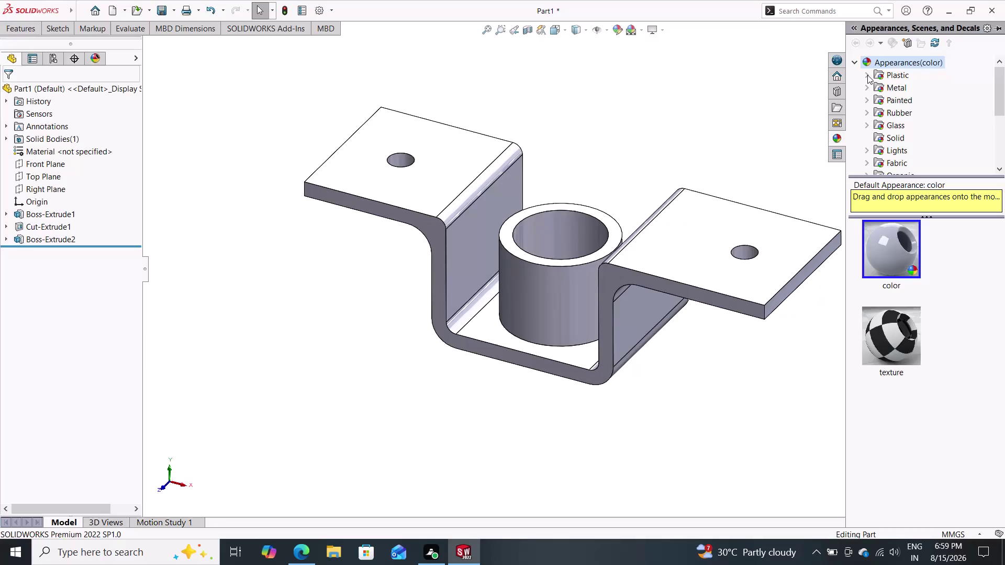
Apply the Painted > Car metallic gold appearance to the whole Part1 bracket.
click(903, 96)
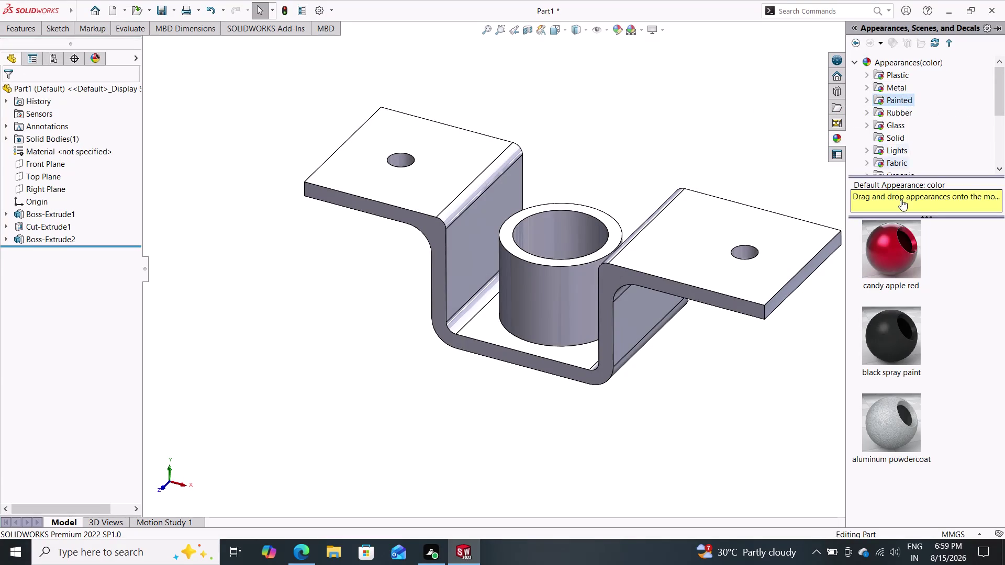
scroll(up, 3)
scroll(down, 3)
scroll(down, 3)
click(868, 99)
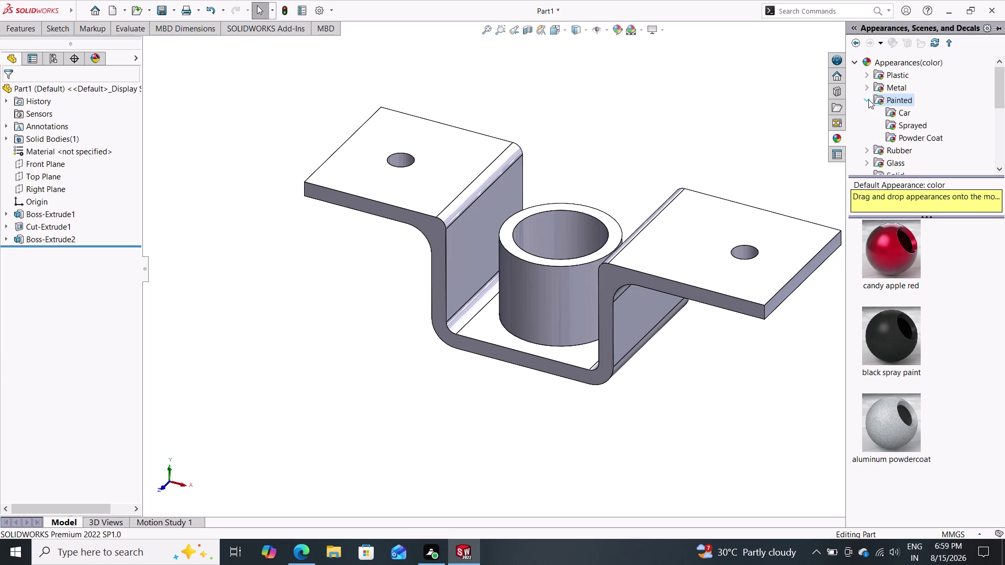
click(909, 115)
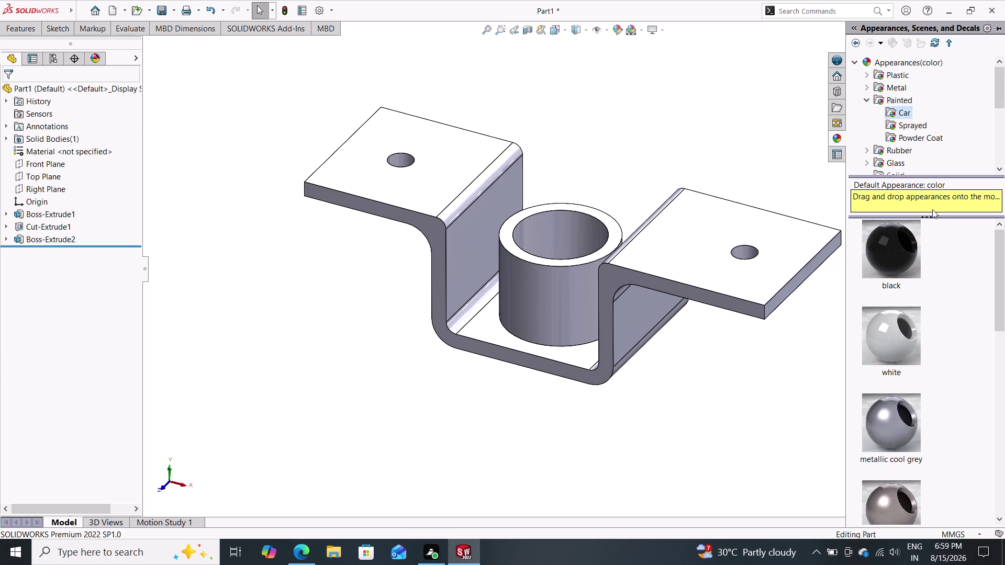
scroll(down, 3)
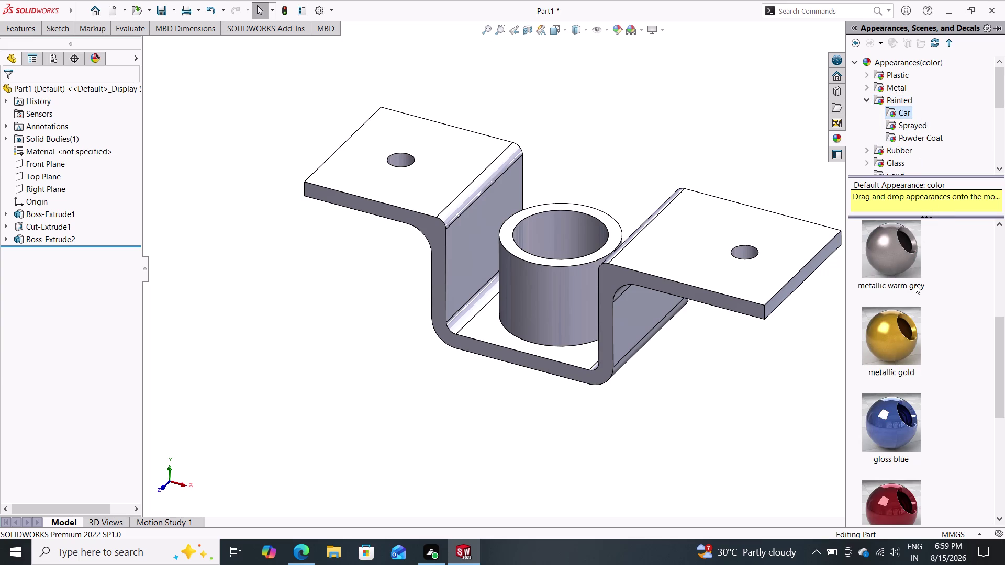
drag(895, 337, 686, 304)
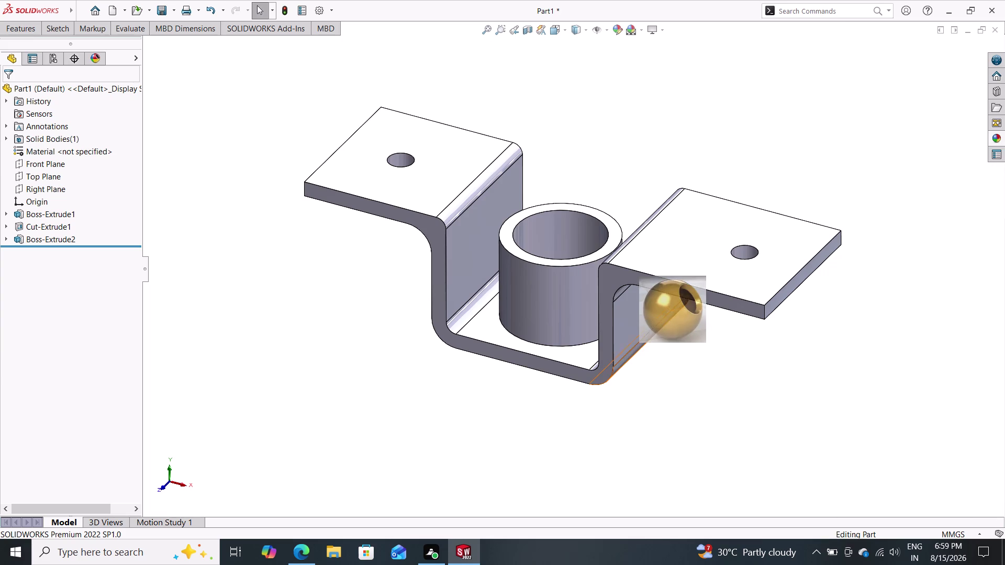
drag(685, 304, 652, 267)
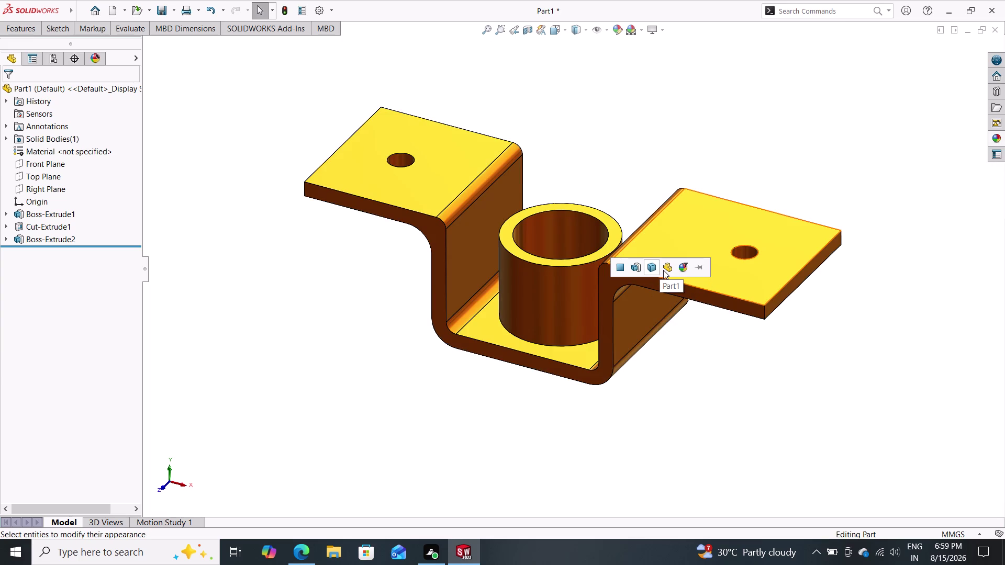
click(663, 270)
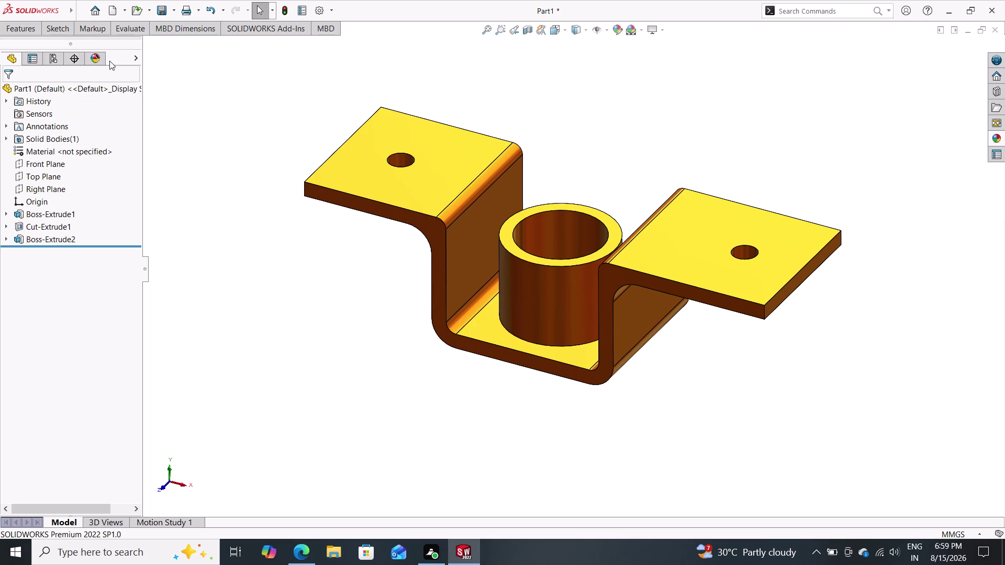
click(174, 8)
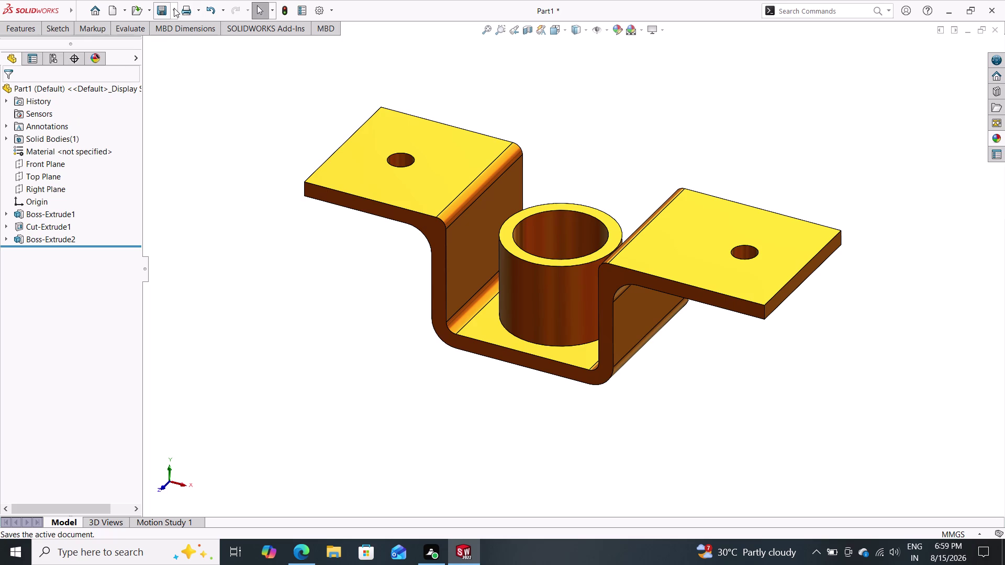
Start saving the part and browse to the shock assembly folder in Documents.
click(188, 37)
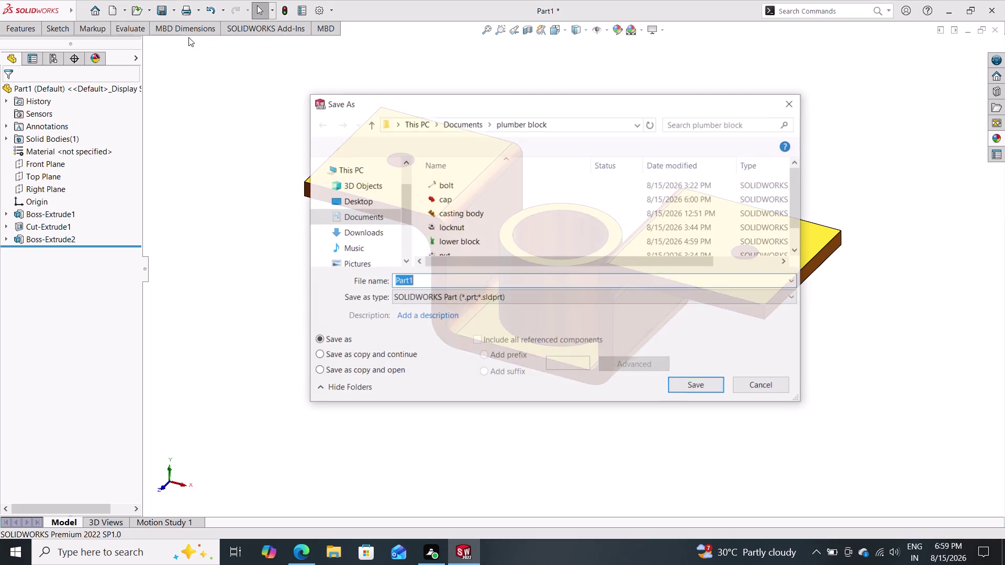
click(369, 124)
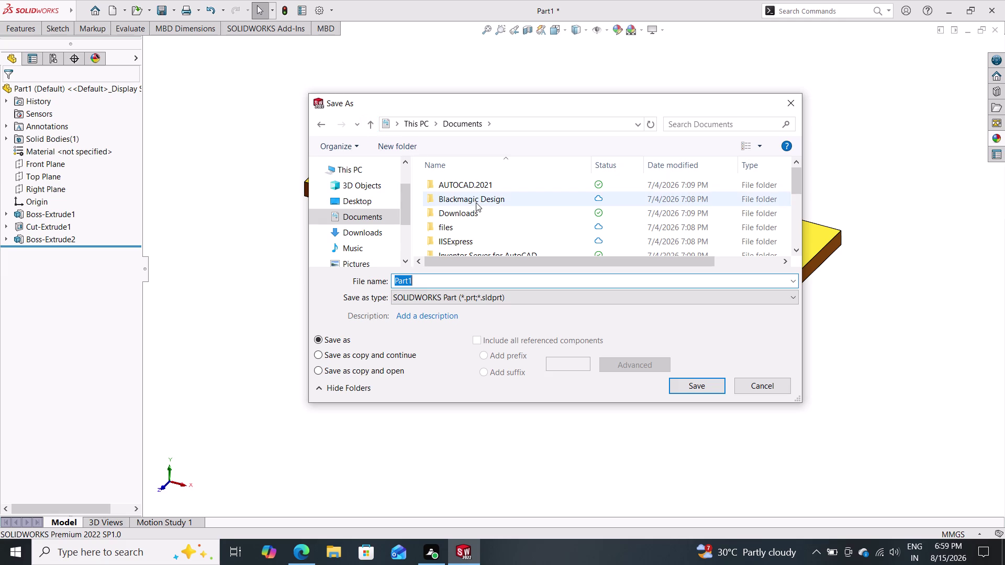
scroll(down, 3)
scroll(up, 3)
scroll(down, 3)
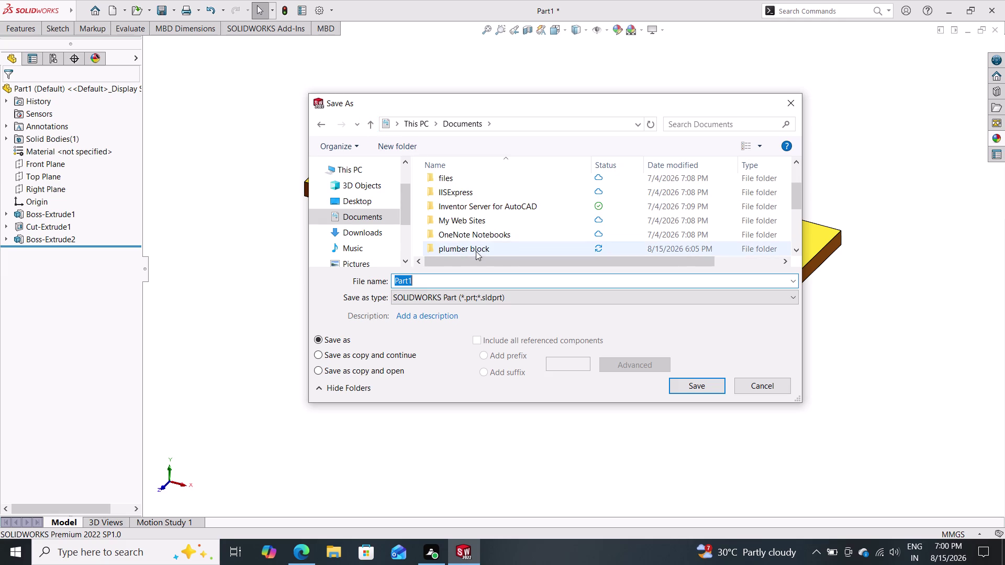
scroll(up, 3)
scroll(down, 3)
scroll(down, 3)
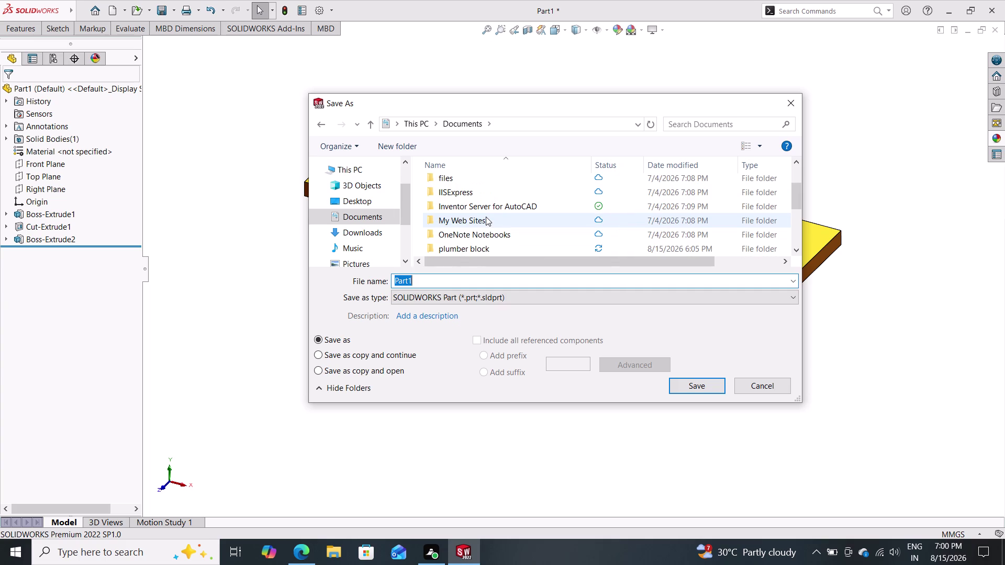
scroll(up, 3)
scroll(up, 3)
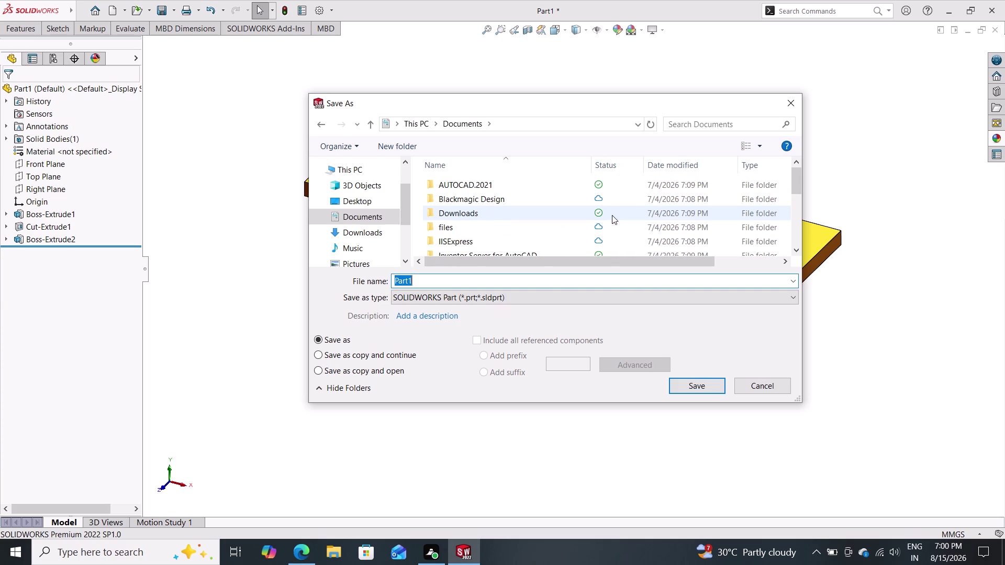
drag(796, 175, 795, 193)
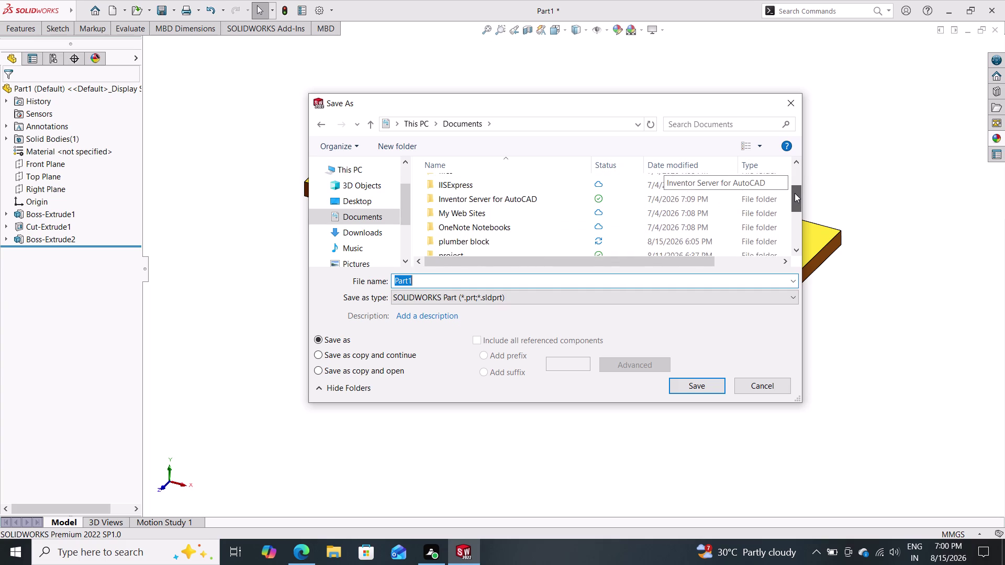
drag(795, 194, 795, 198)
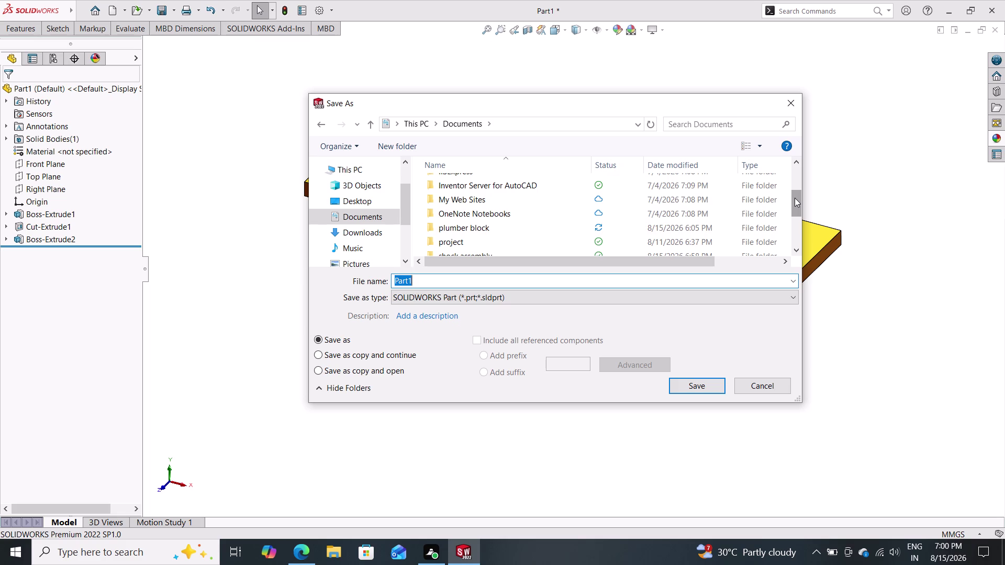
drag(794, 198, 794, 210)
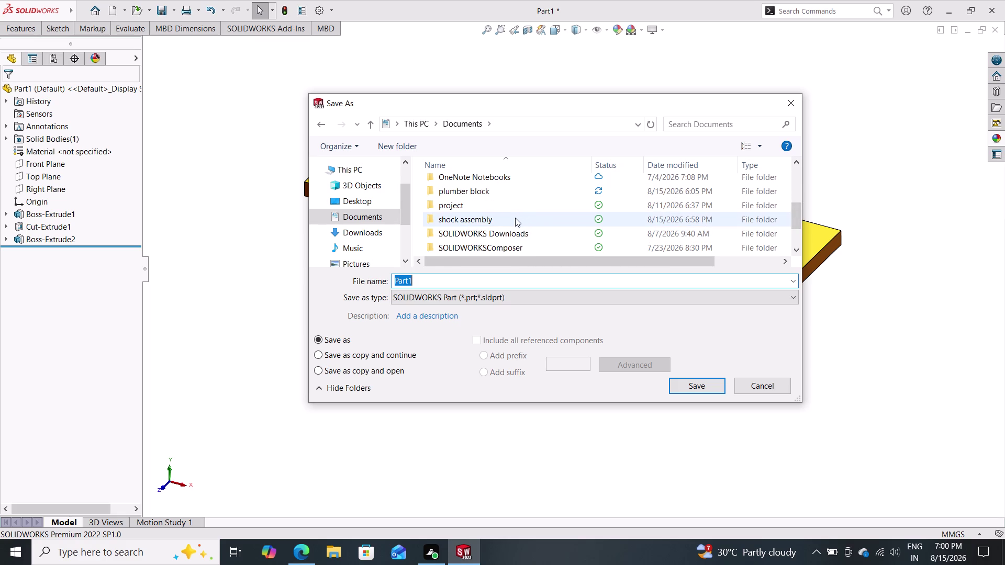
double_click(515, 217)
Name the file 'bracket' and save it there.
drag(441, 280, 379, 291)
text(br)
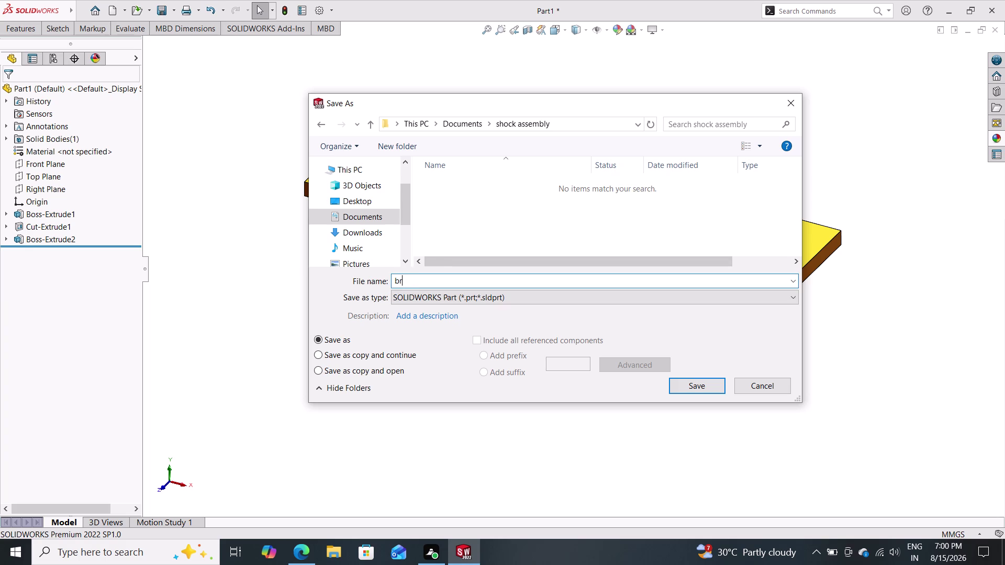
text(acket)
click(708, 386)
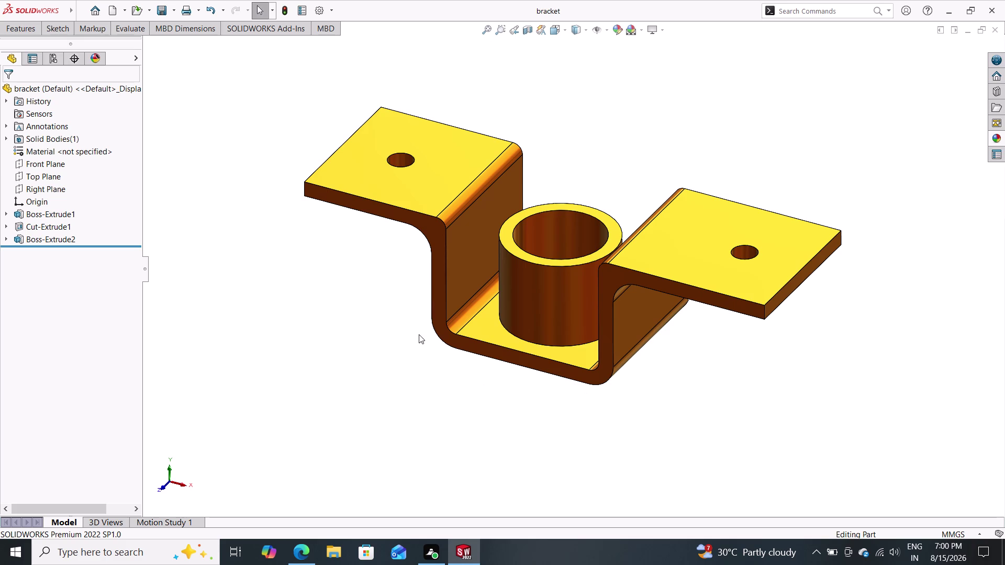
Create a new blank Part document, Part2.
click(117, 7)
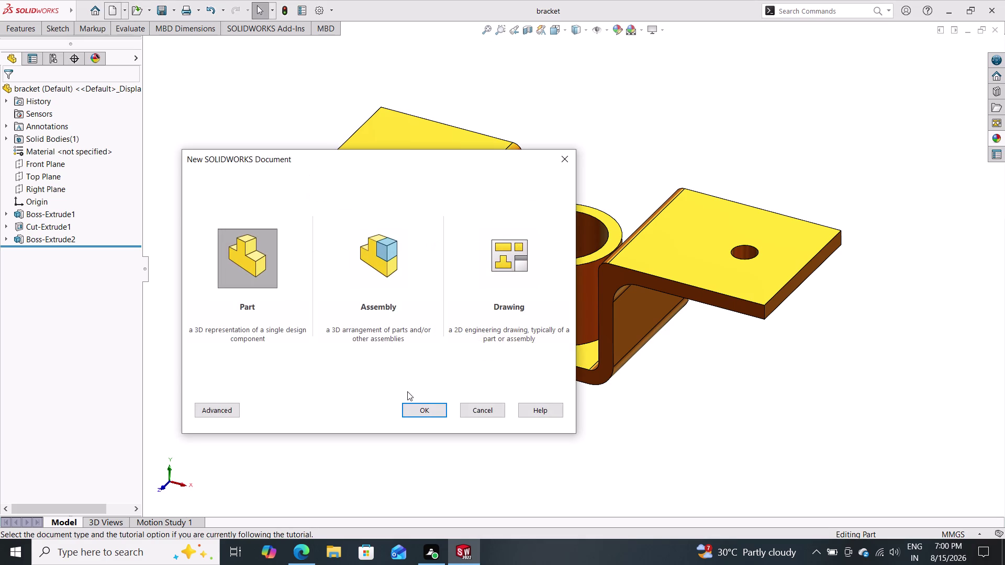
click(428, 411)
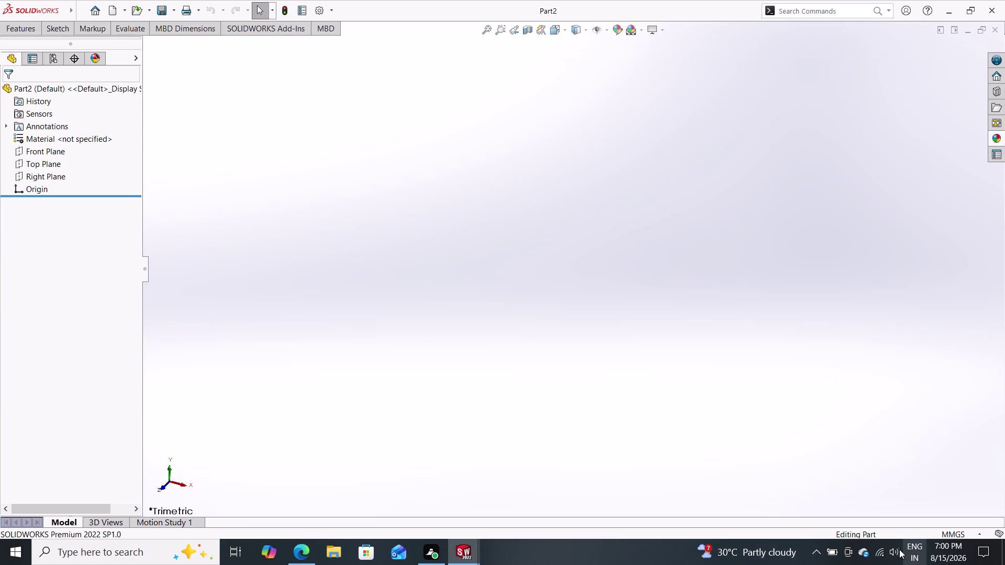
click(834, 548)
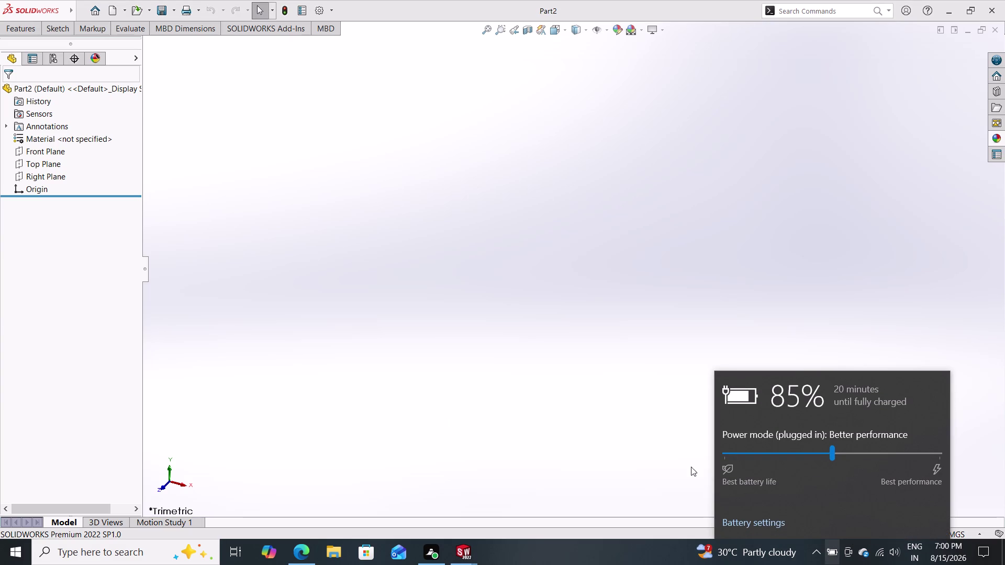
click(519, 407)
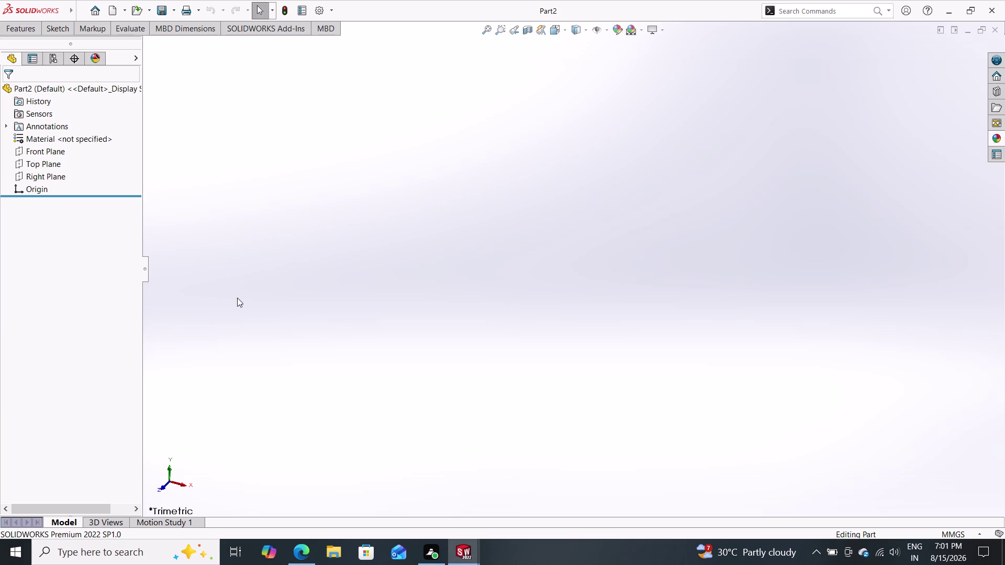
click(47, 155)
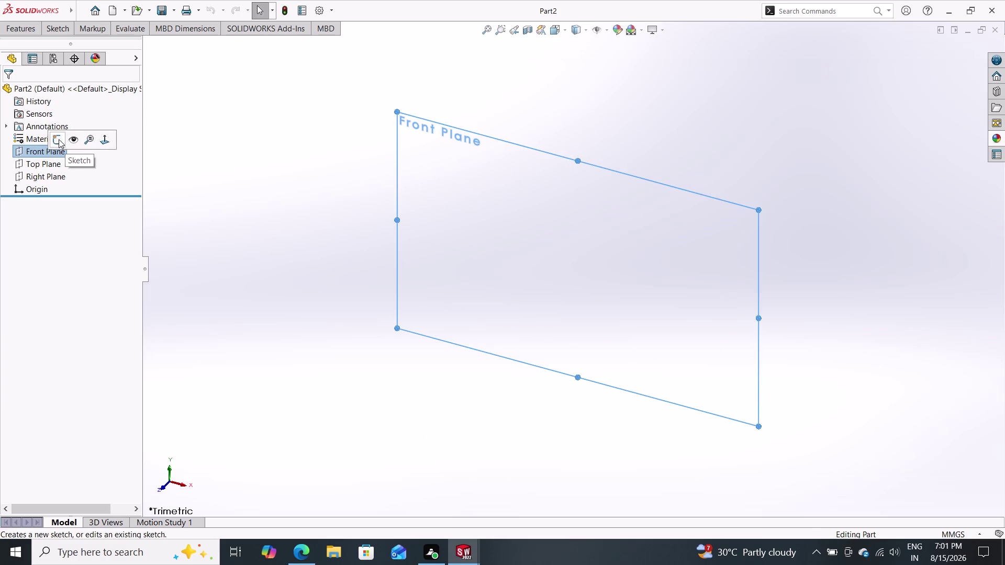
Start a Front Plane sketch and begin a circle centred on the origin.
click(58, 139)
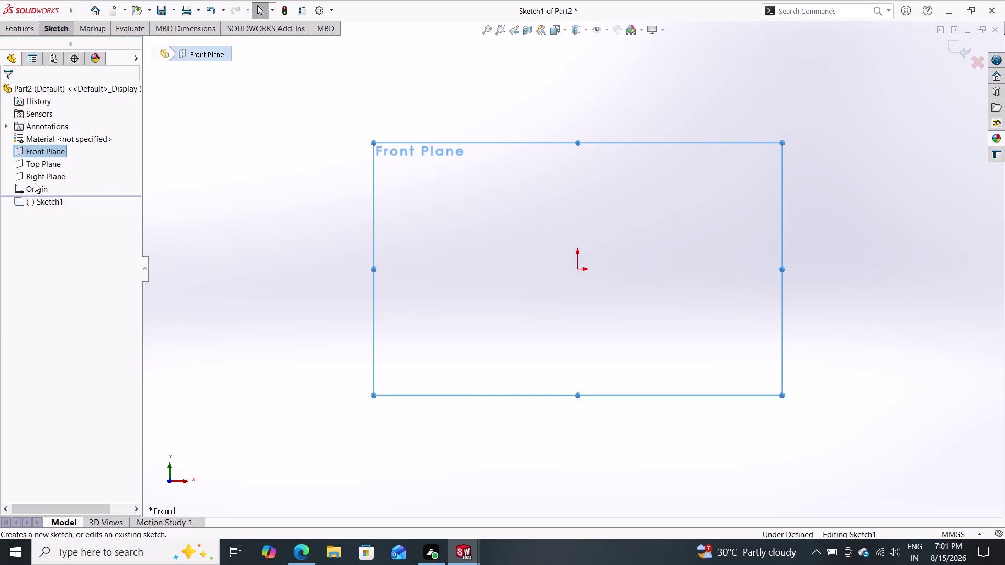
click(62, 32)
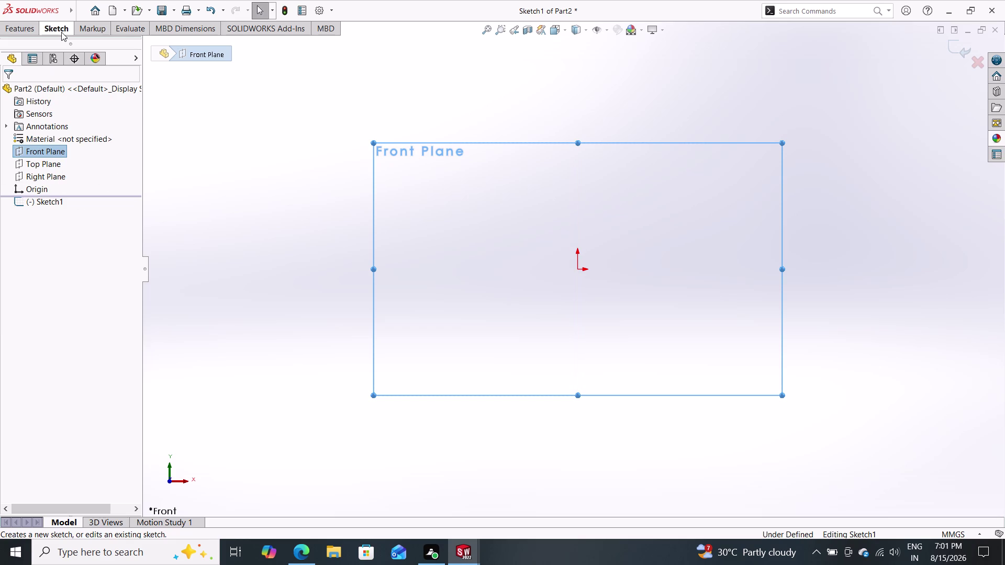
click(117, 45)
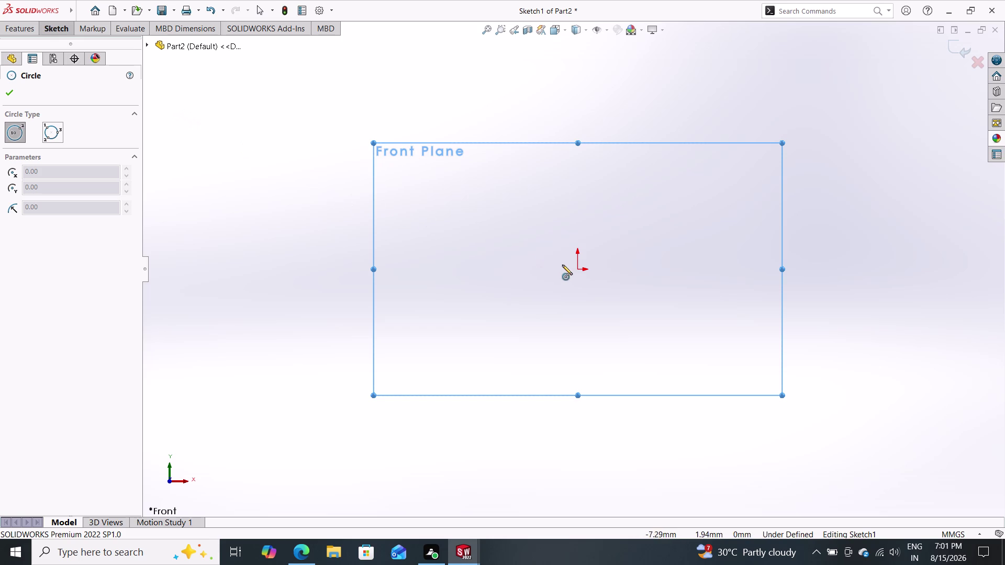
click(578, 269)
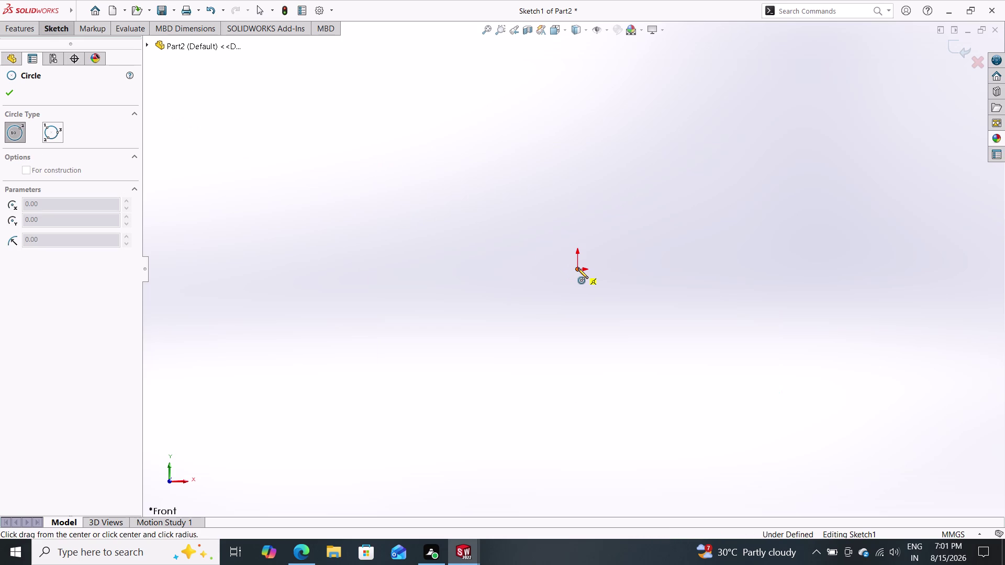
Draw two concentric circles centred on the origin.
click(640, 262)
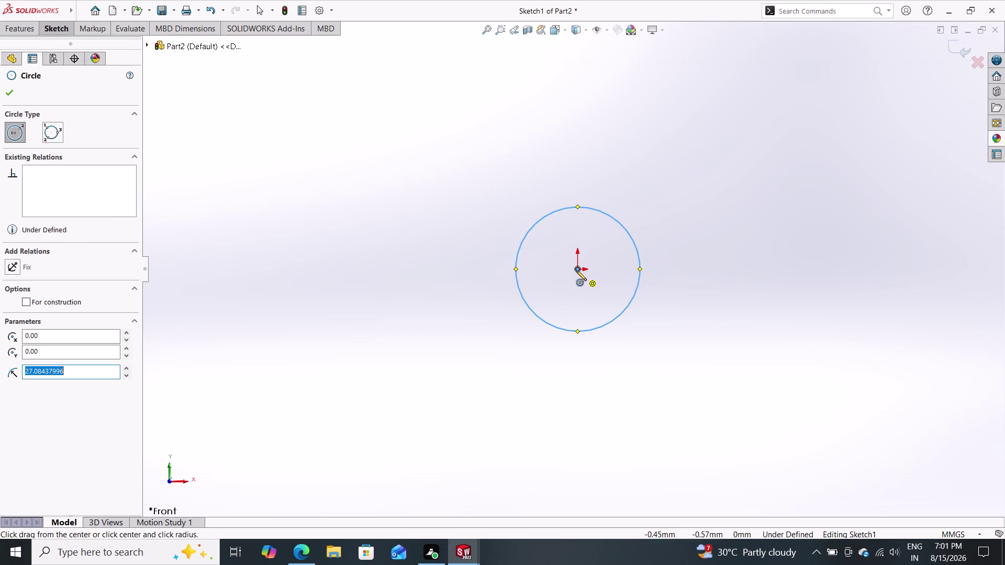
click(576, 271)
click(700, 258)
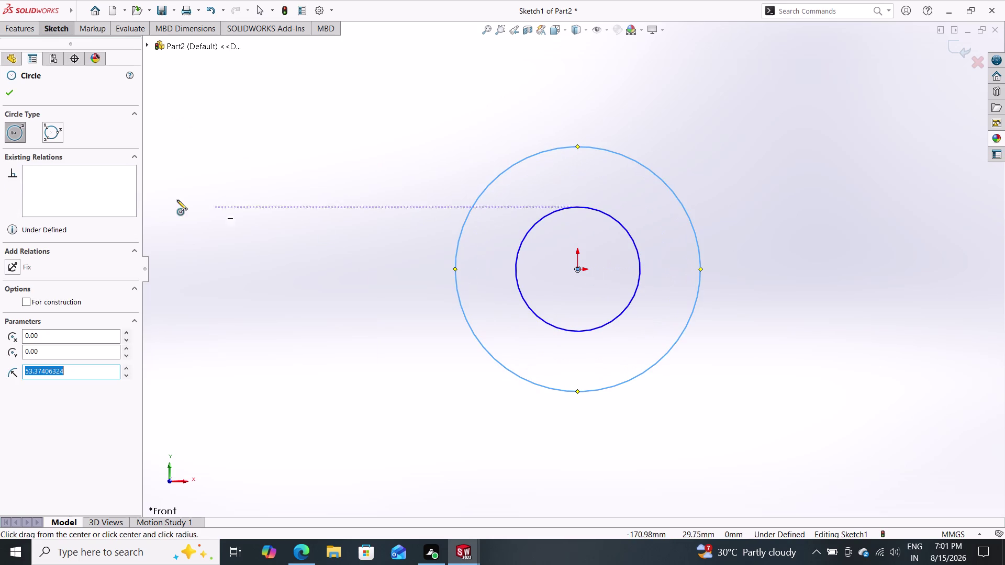
click(52, 28)
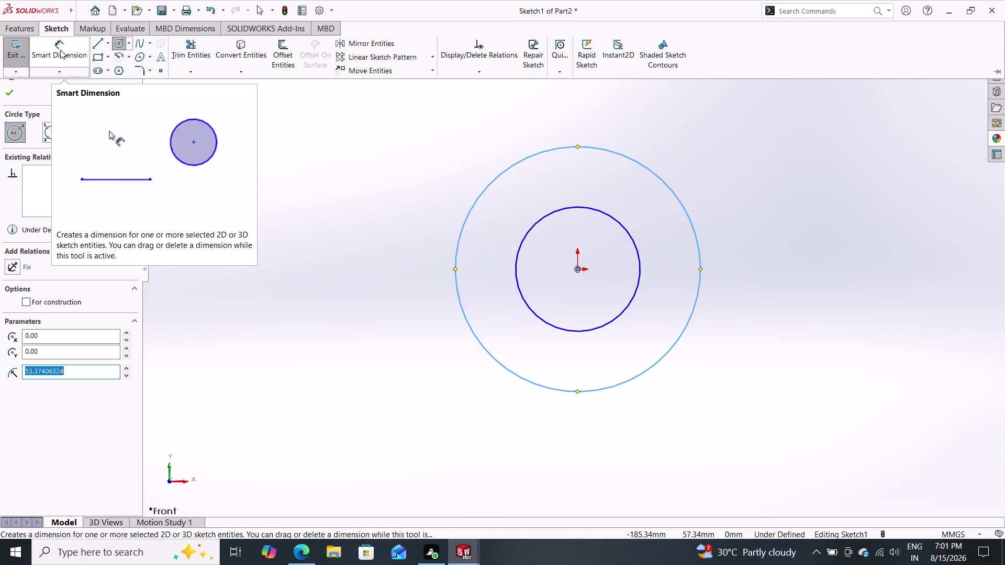
Dimension the inner circle Ø150 and the outer circle Ø212 (106+106).
click(60, 50)
click(592, 211)
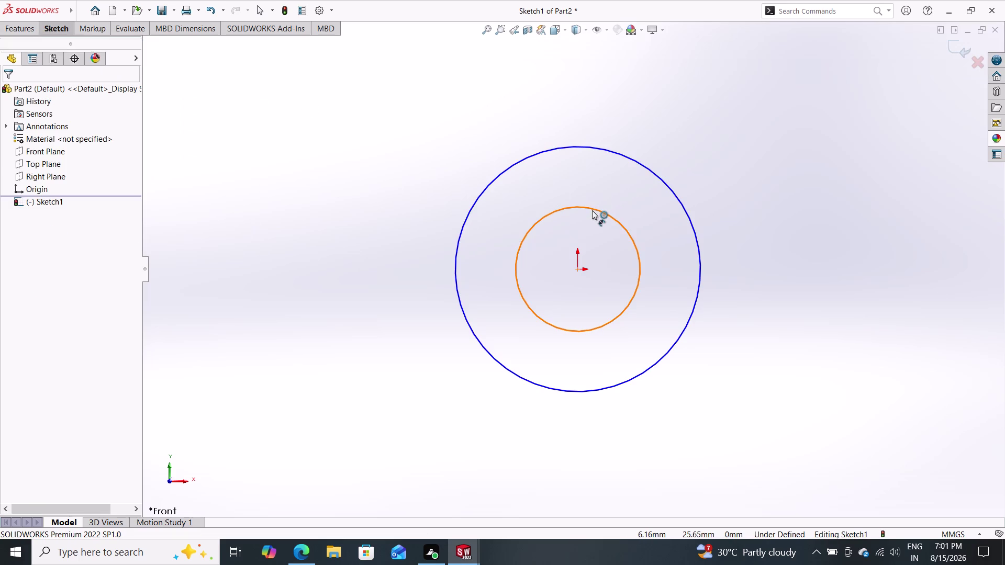
click(672, 145)
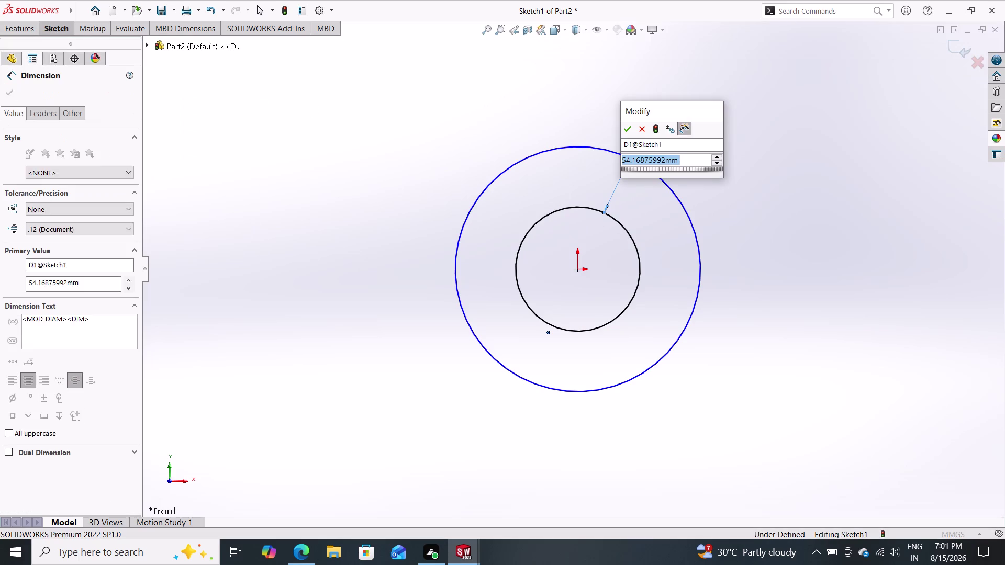
text(1)
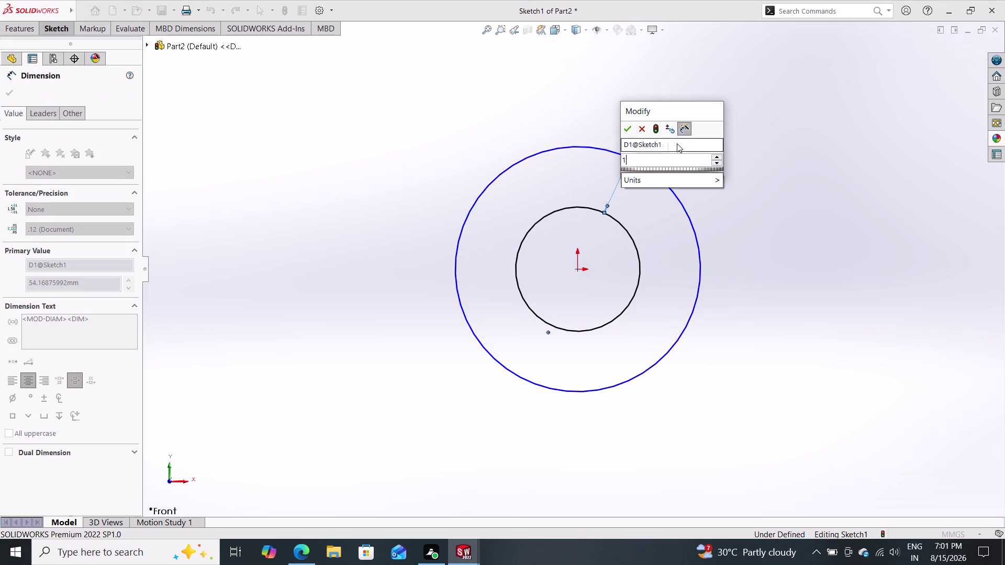
text(50)
key(Return)
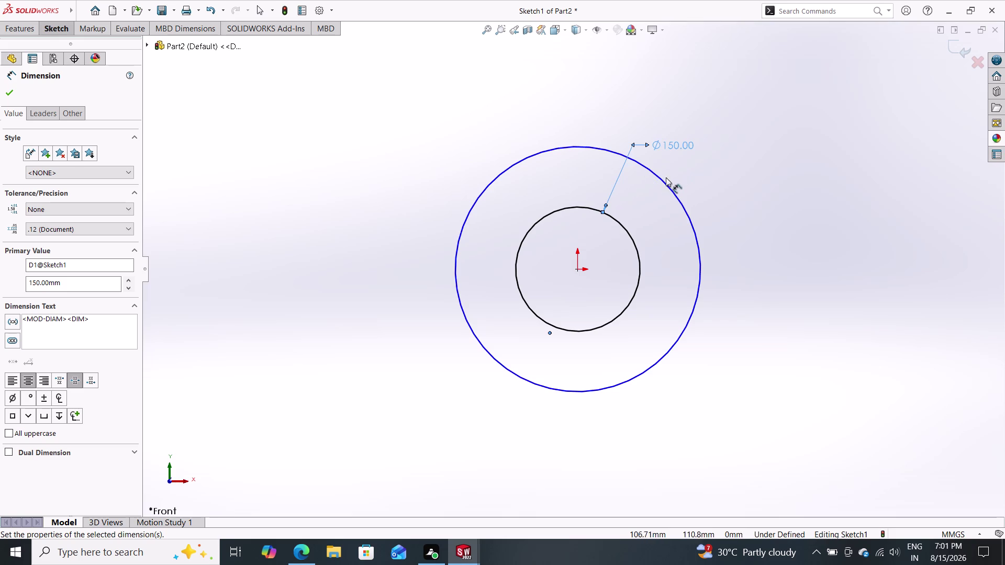
click(664, 179)
click(700, 146)
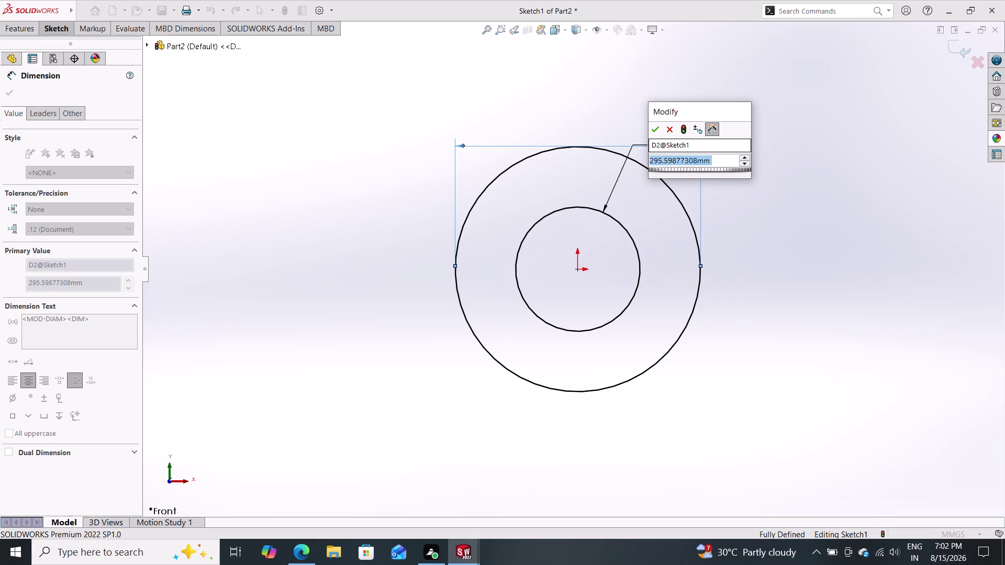
text(106)
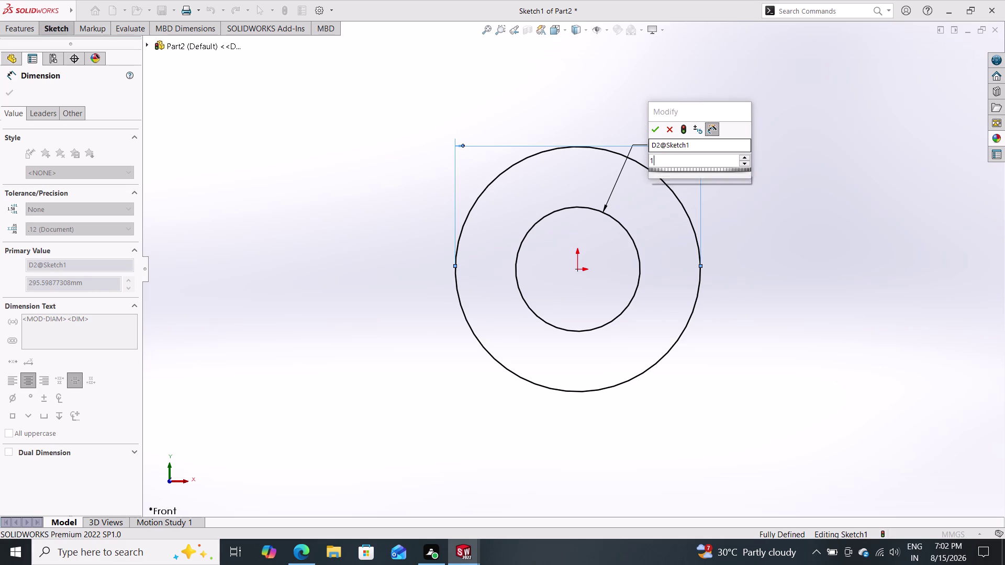
text(+106+)
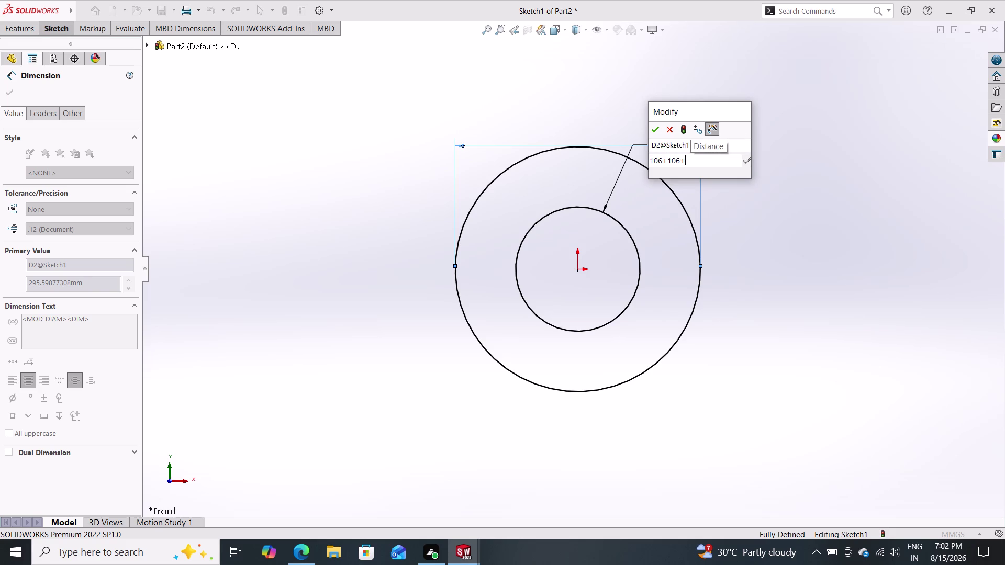
key(BackSpace)
key(Return)
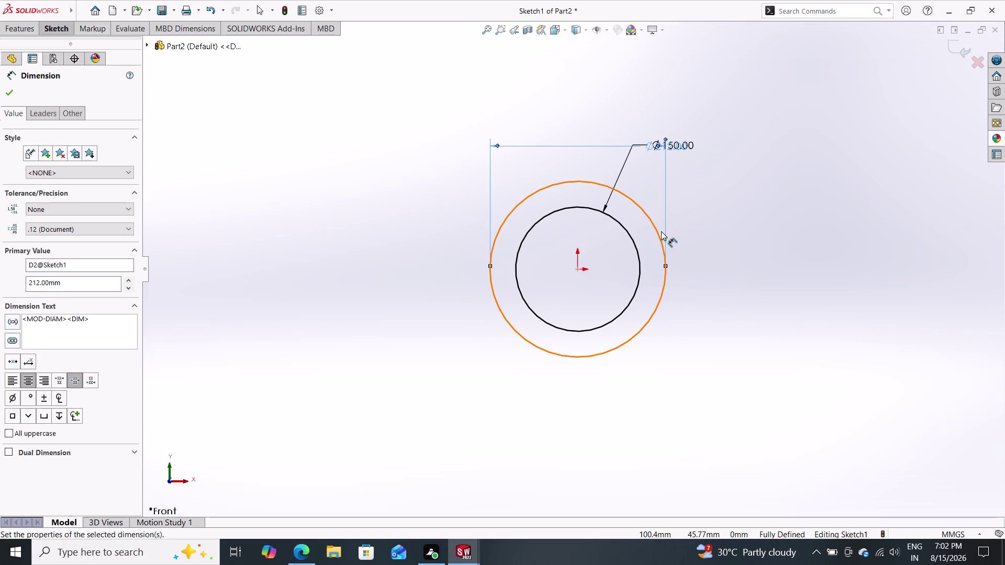
key(Escape)
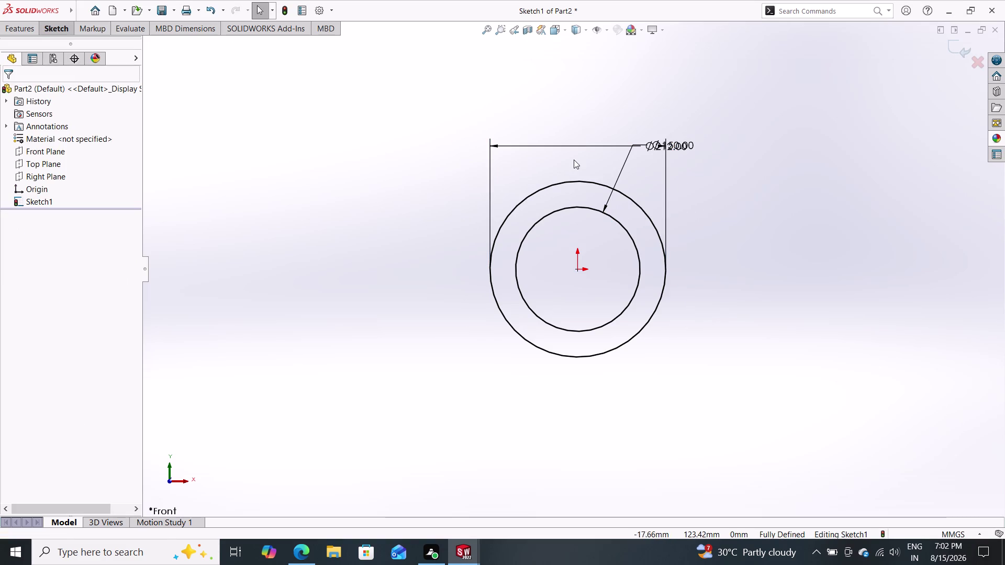
Move the Ø150 and Ø212 dimension labels above the circles and recentre the view.
drag(621, 168, 576, 131)
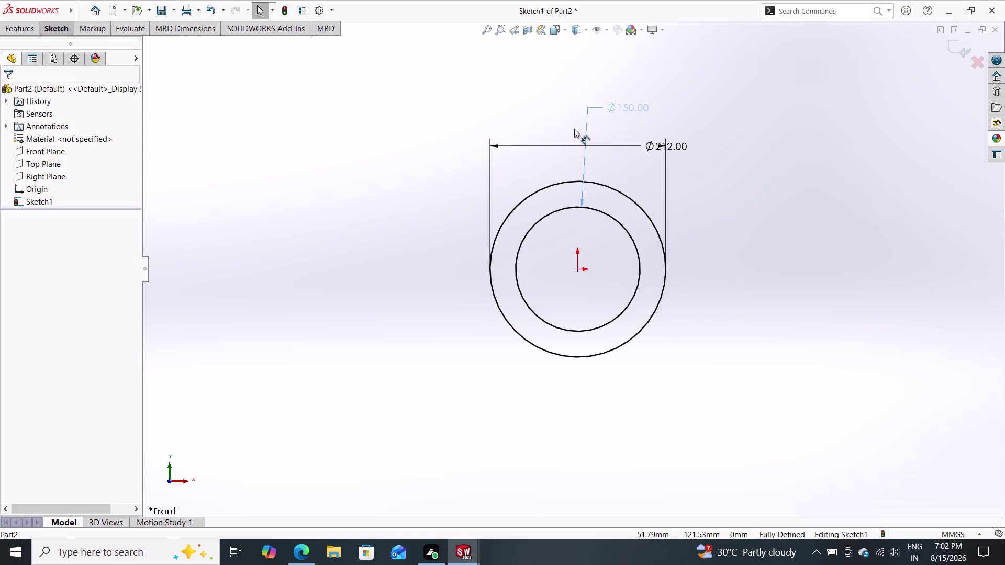
drag(577, 131, 574, 128)
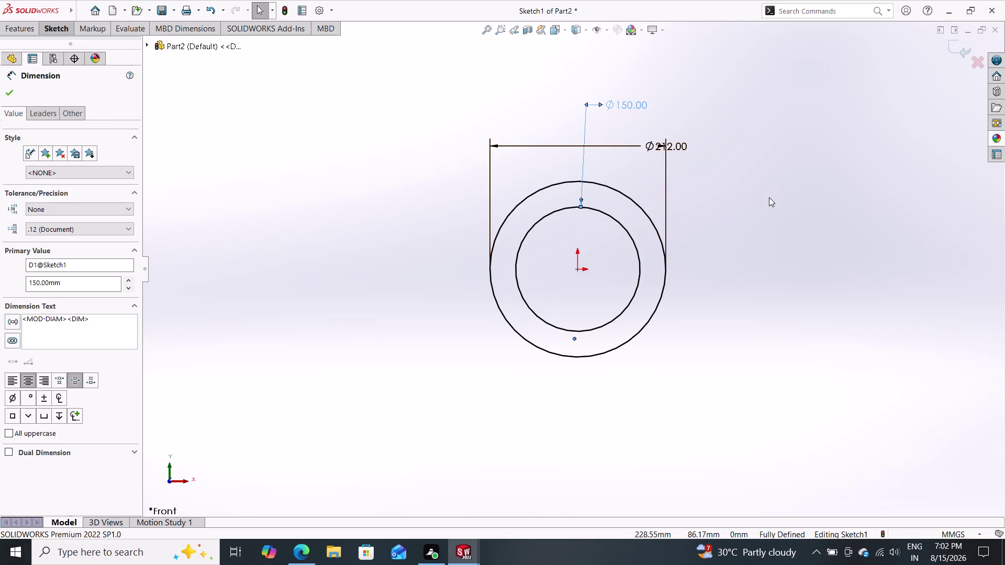
drag(650, 145, 556, 141)
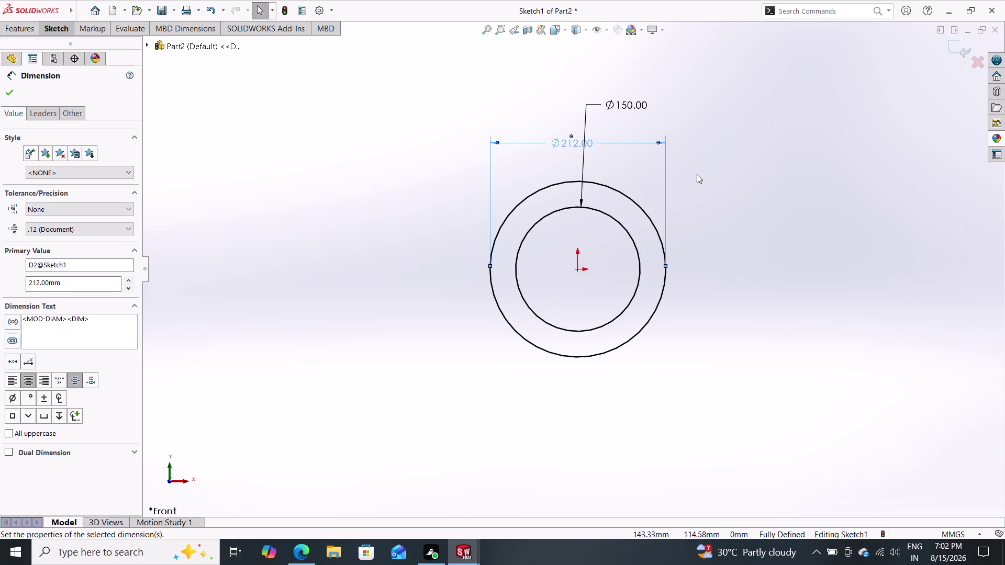
middle_drag(707, 171, 709, 213)
click(714, 199)
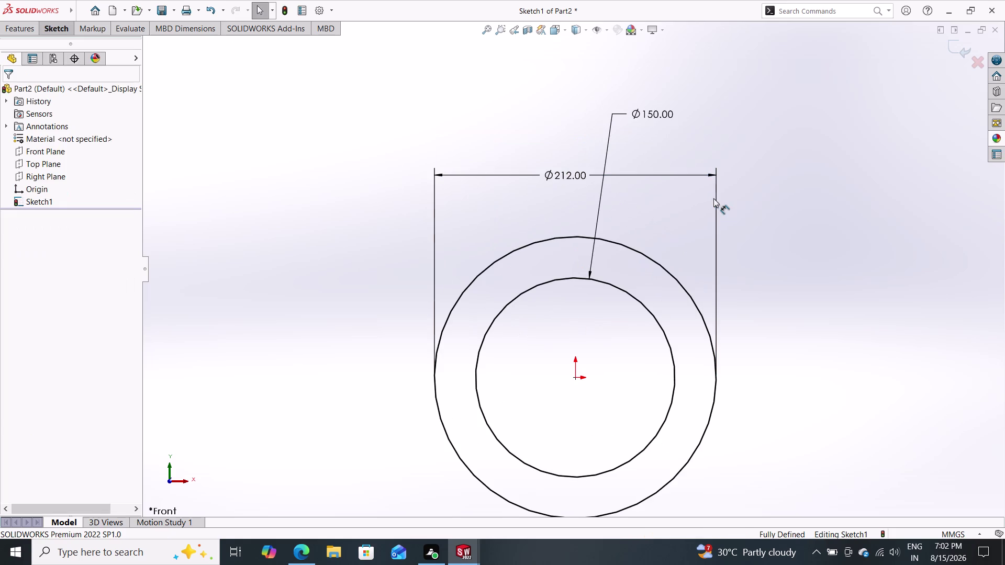
key(Escape)
key(Escape)
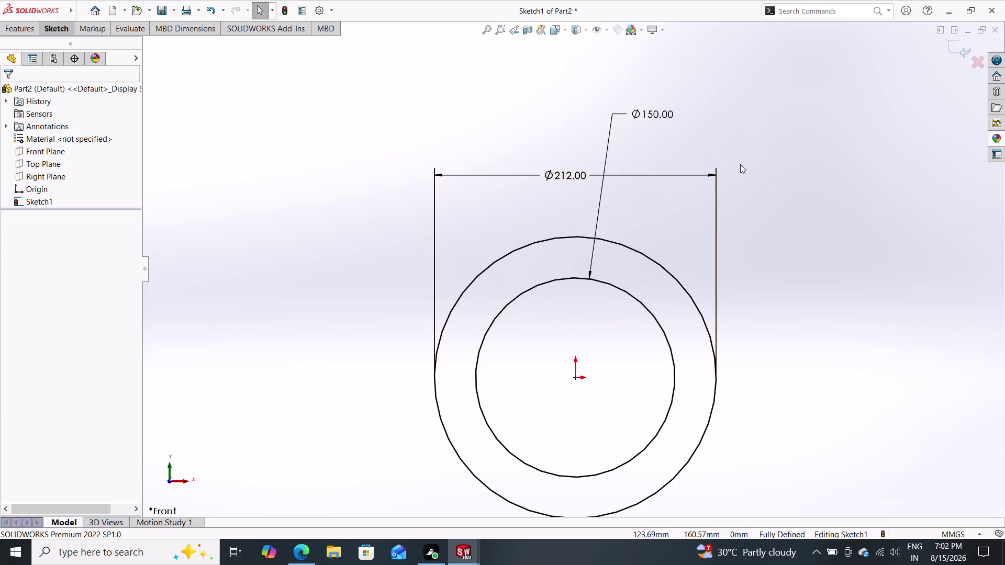
drag(737, 165, 741, 177)
middle_drag(742, 165, 746, 271)
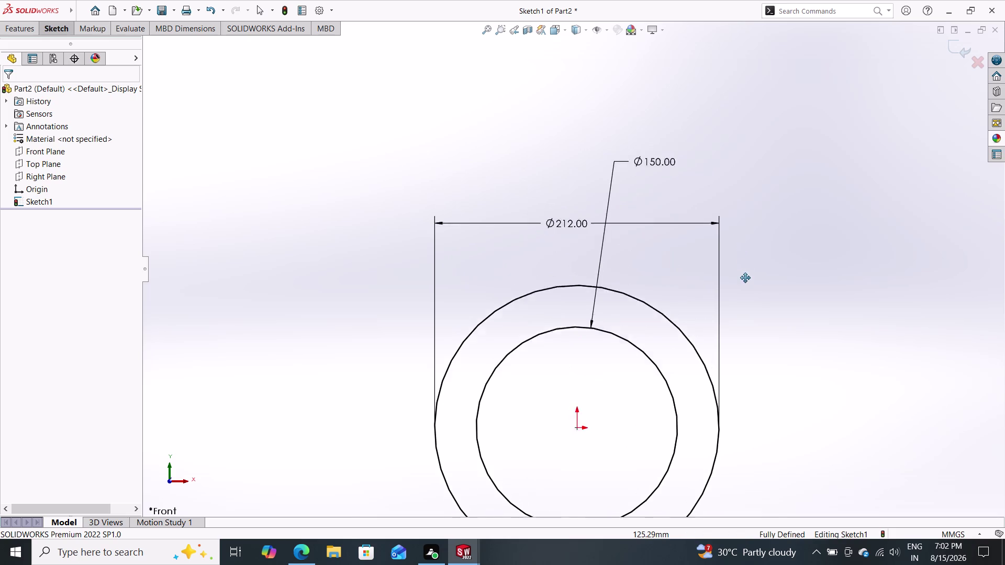
middle_drag(746, 271, 746, 287)
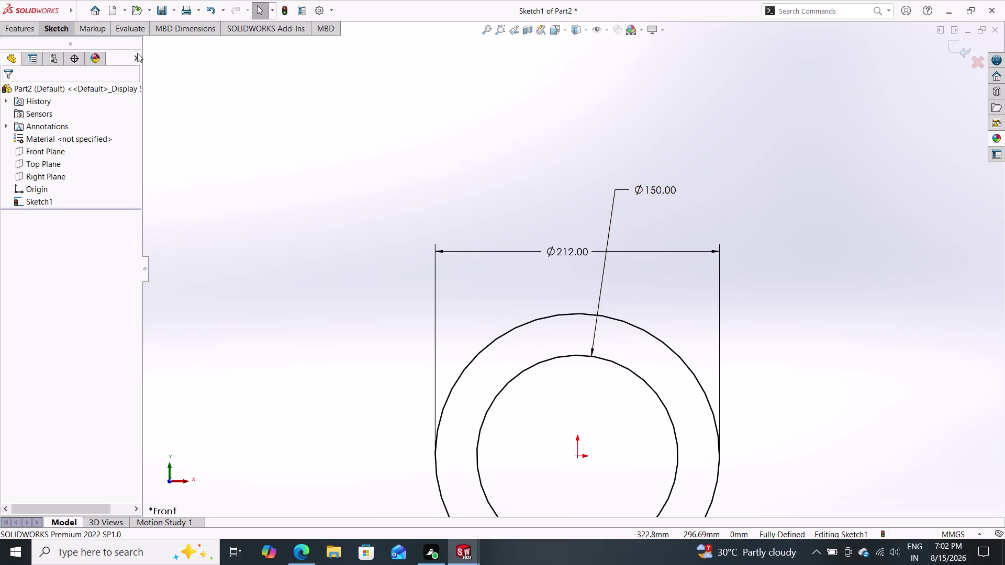
click(58, 23)
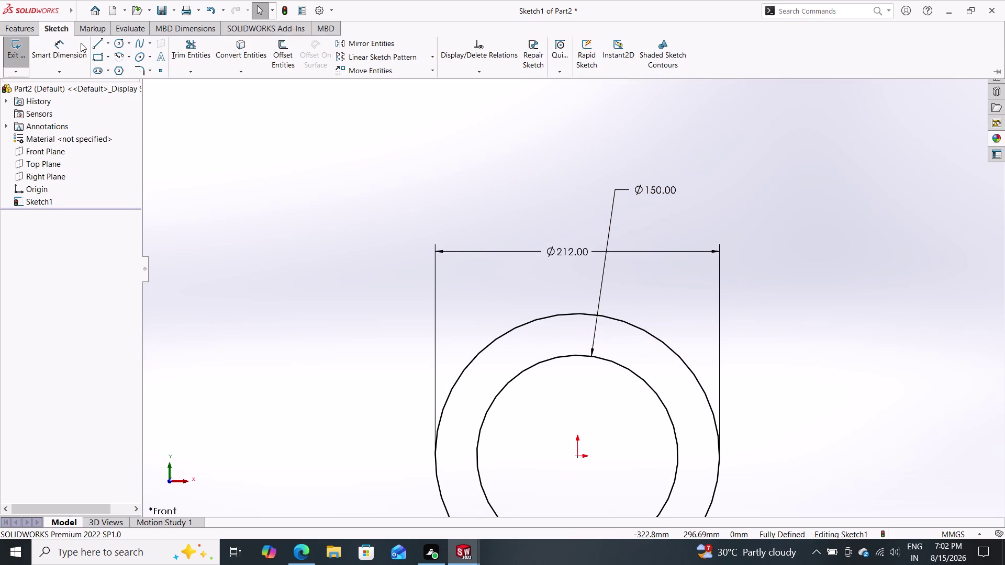
Draw a vertical construction centerline up from the origin past the circles.
click(110, 42)
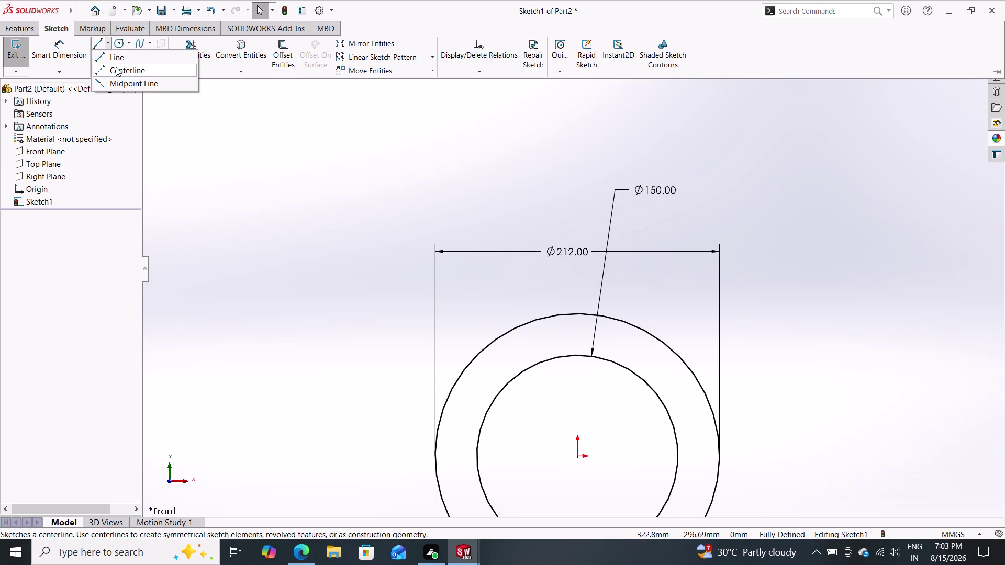
click(117, 70)
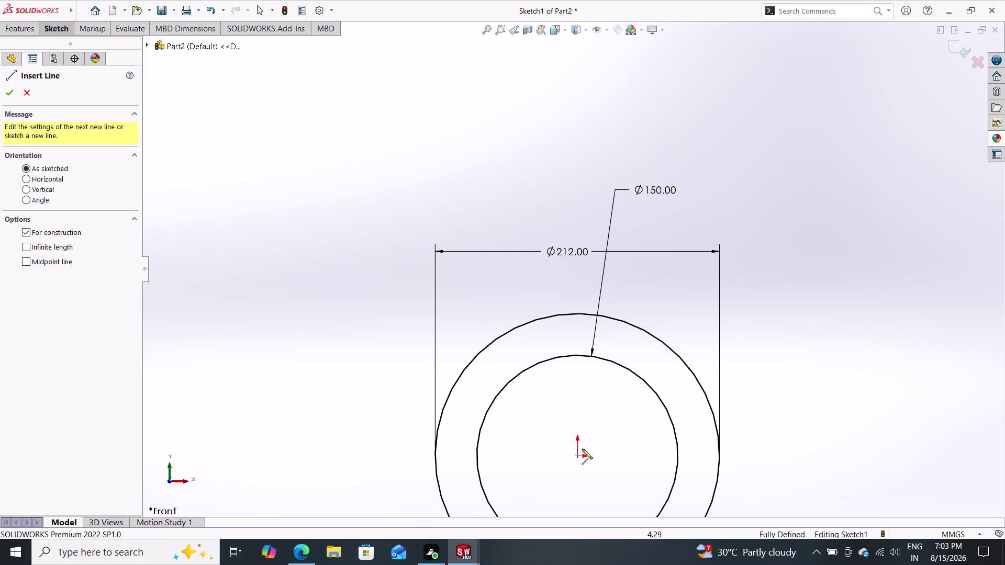
click(576, 455)
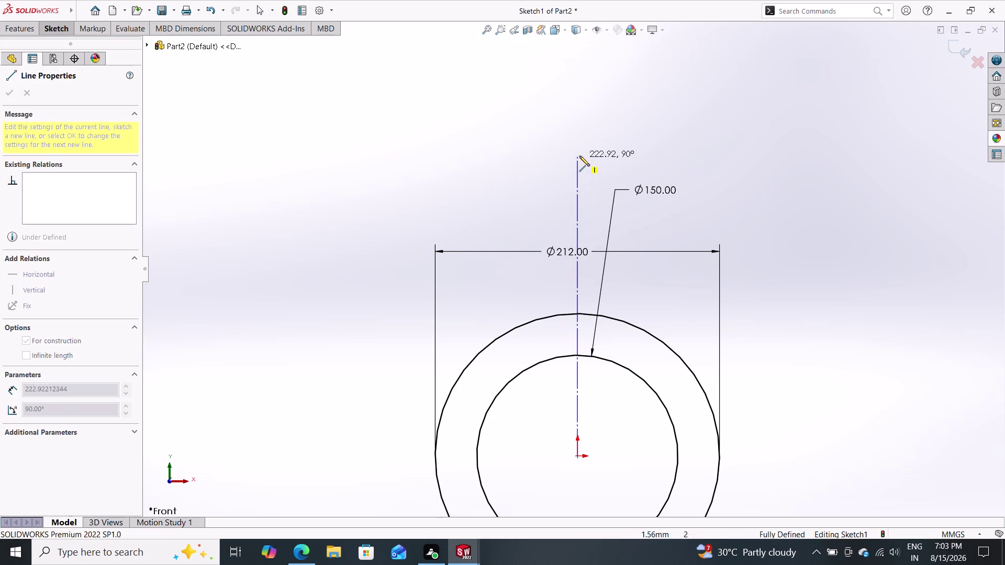
click(580, 155)
key(Escape)
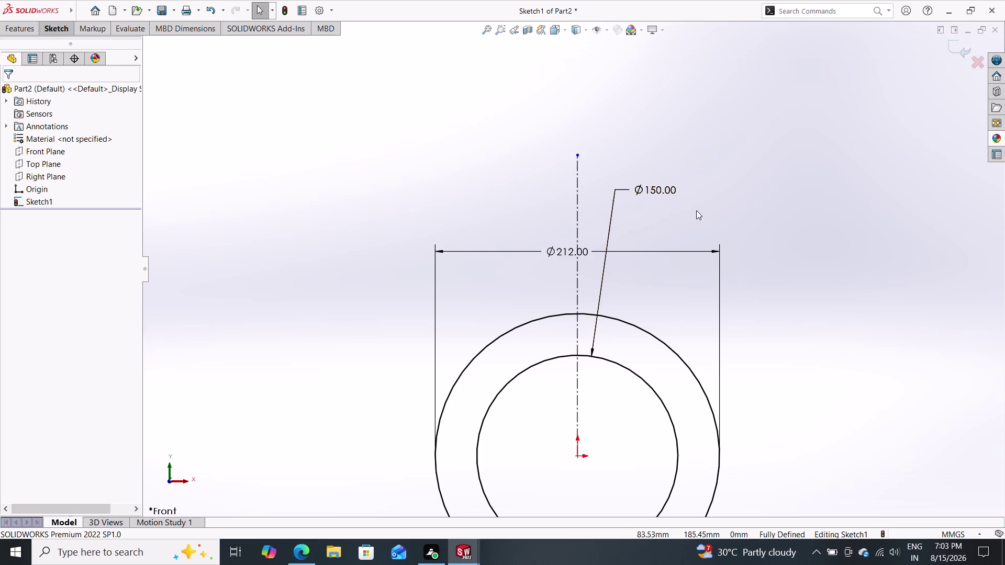
middle_drag(694, 233, 684, 158)
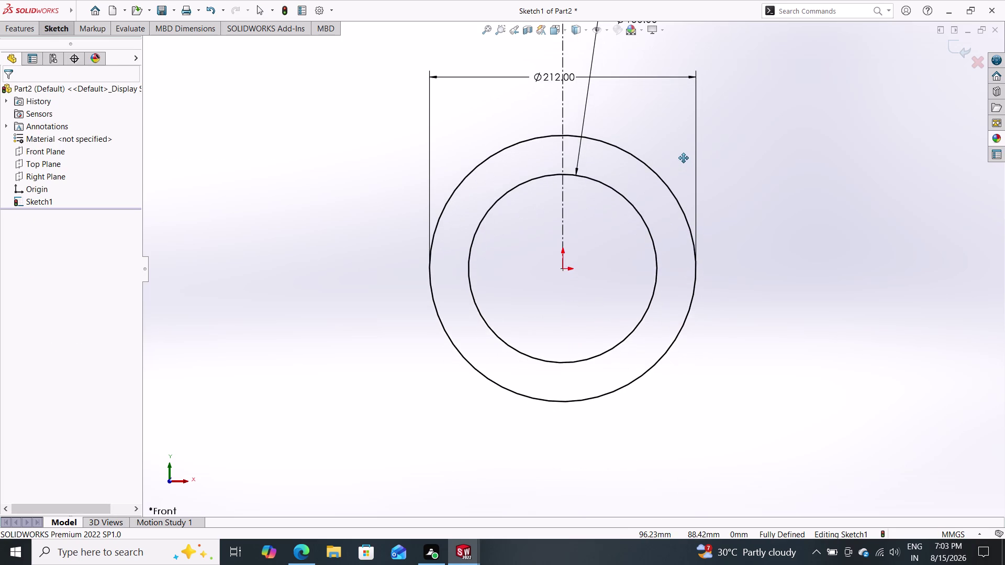
middle_drag(684, 159, 682, 140)
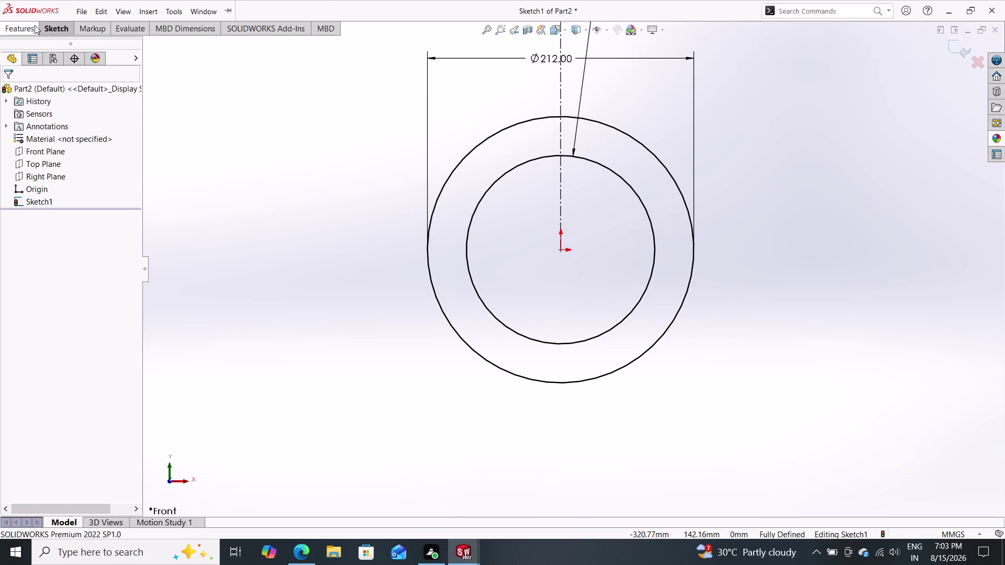
Draw a horizontal construction centerline through the origin across the circles.
click(42, 27)
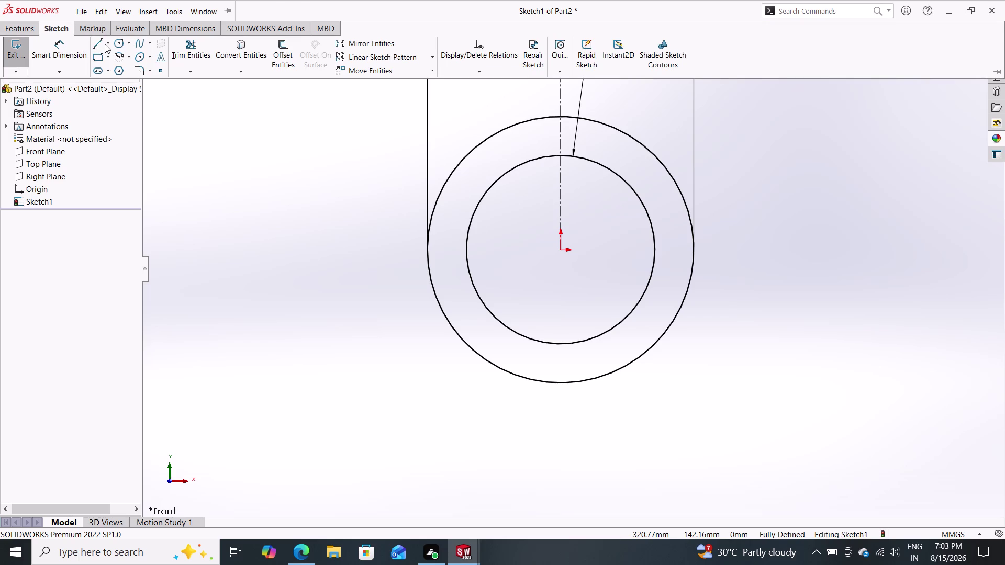
click(105, 44)
click(108, 74)
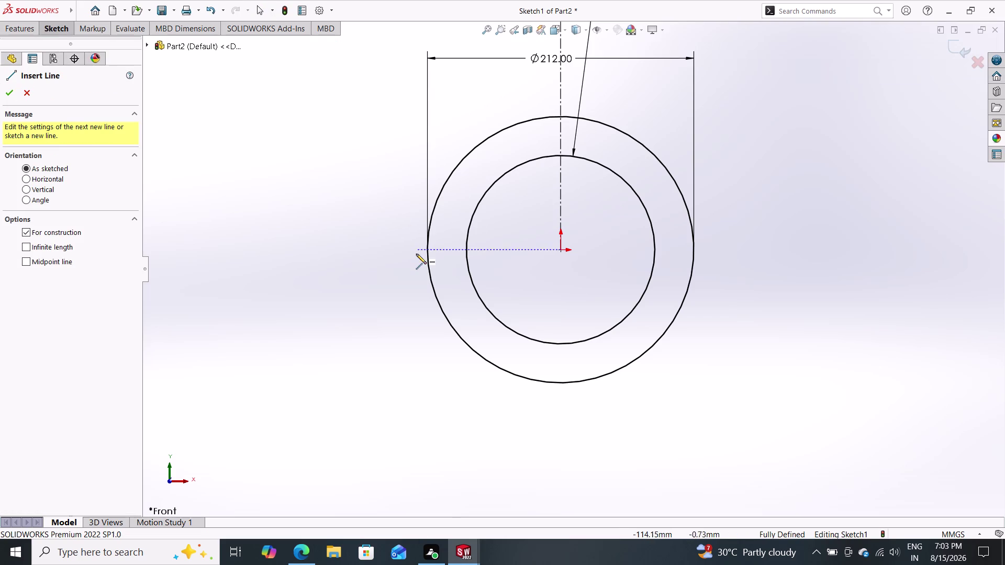
click(404, 251)
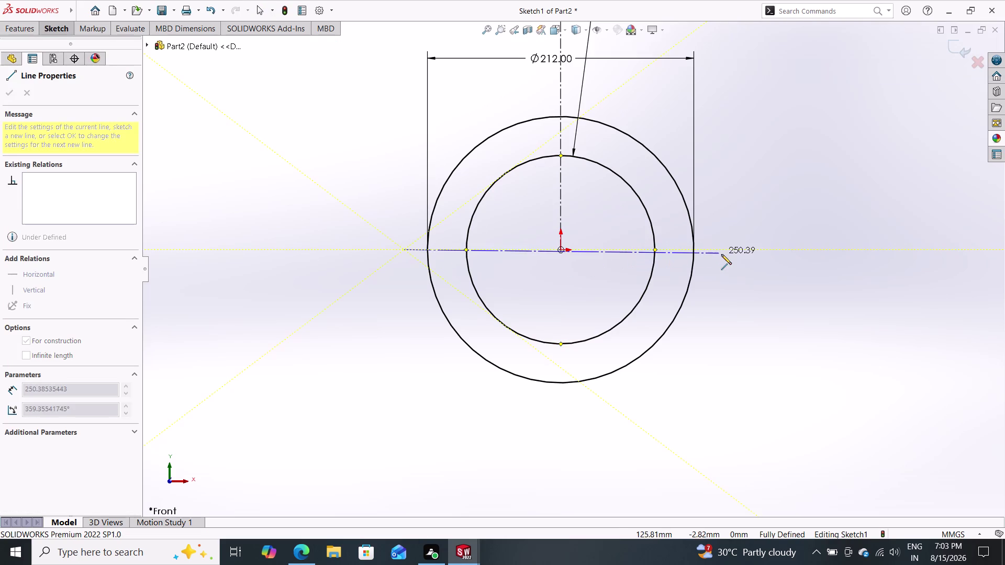
click(753, 249)
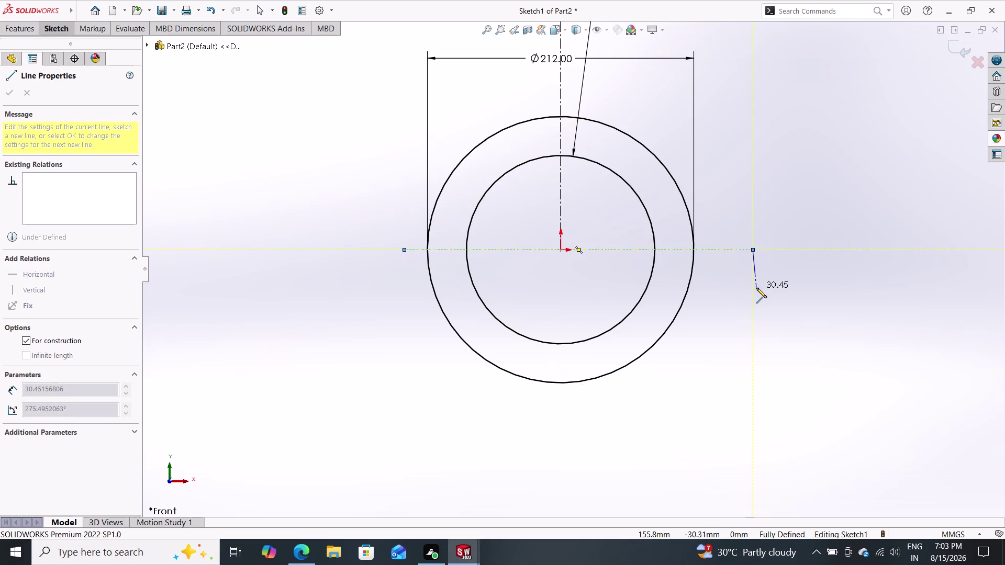
key(Escape)
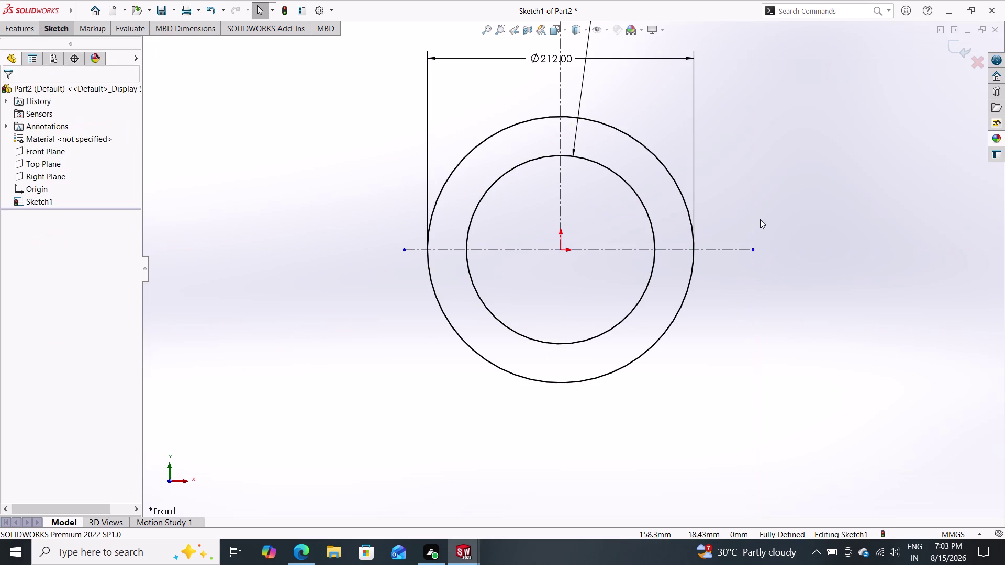
middle_drag(746, 200, 755, 241)
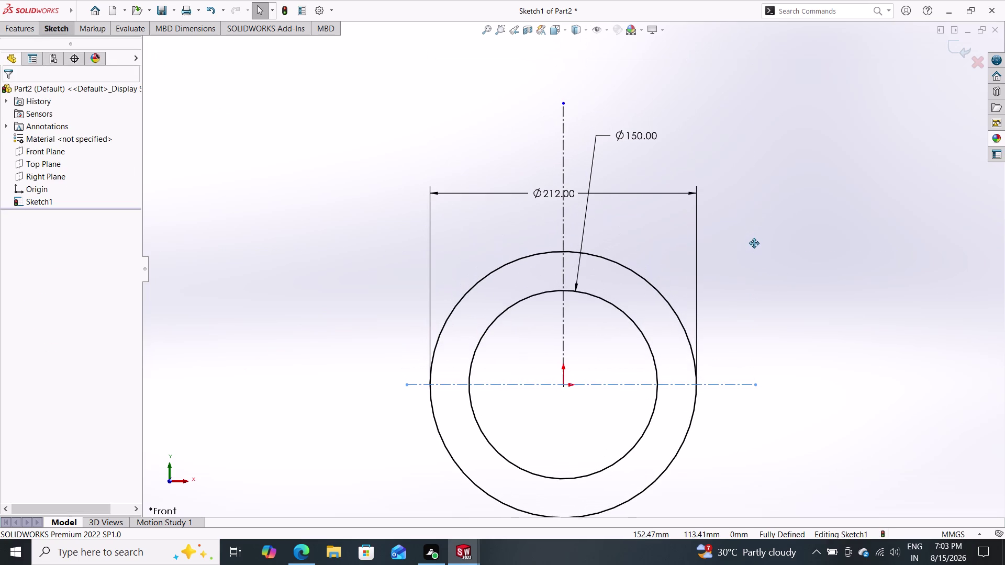
middle_drag(755, 241, 754, 243)
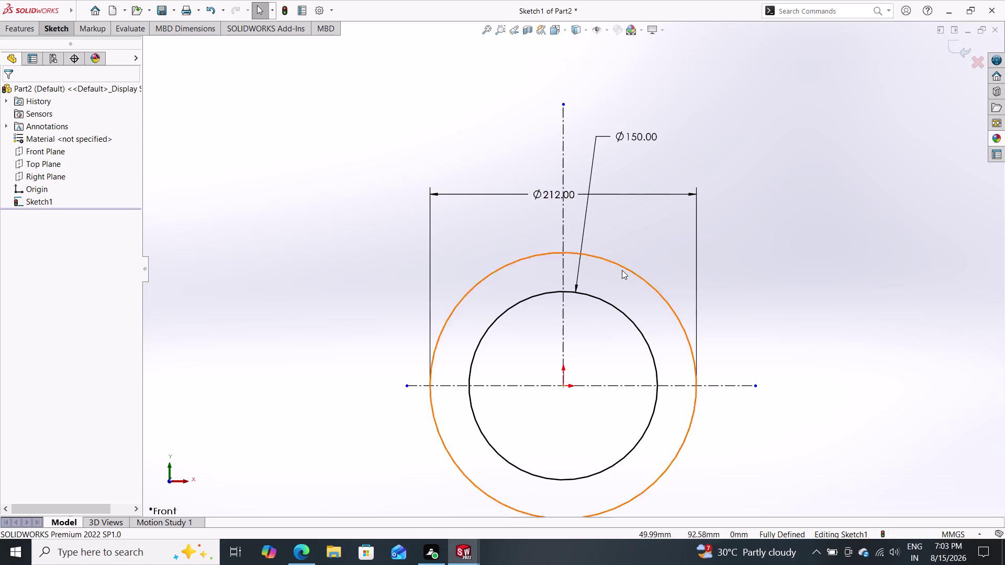
click(47, 31)
click(95, 45)
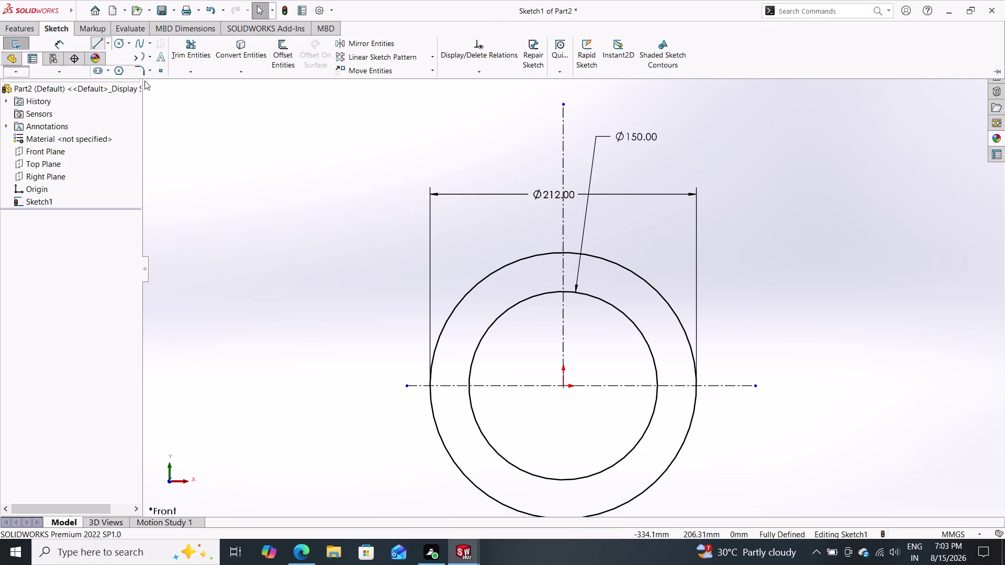
click(355, 216)
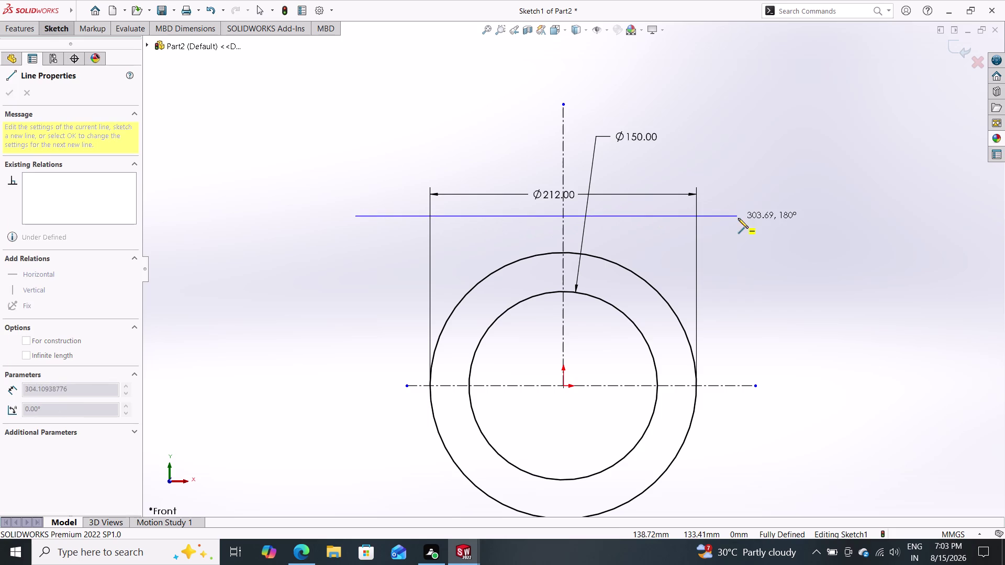
Draw a horizontal line above the circles, dimensioned 132 mm from the origin.
click(804, 214)
key(Escape)
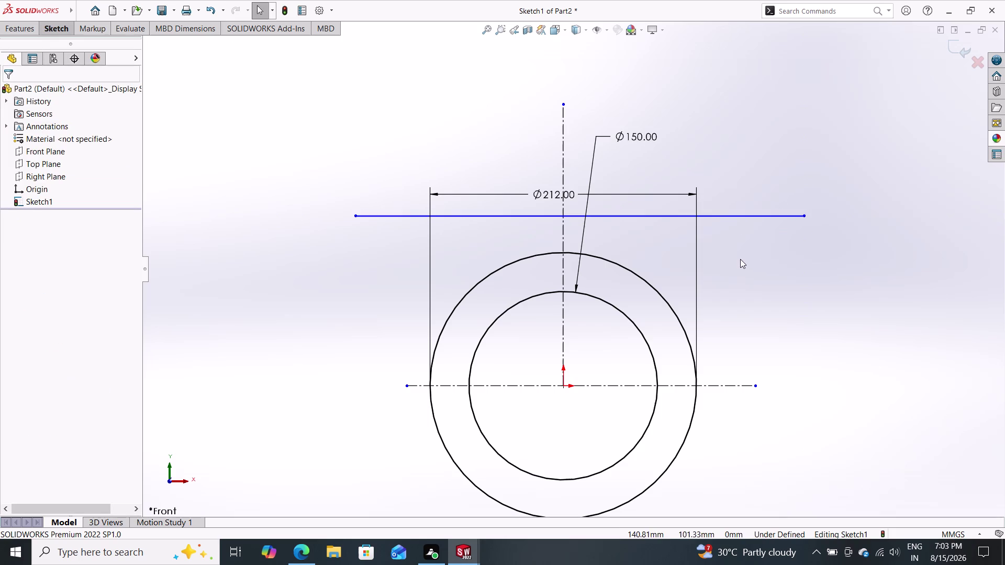
click(57, 24)
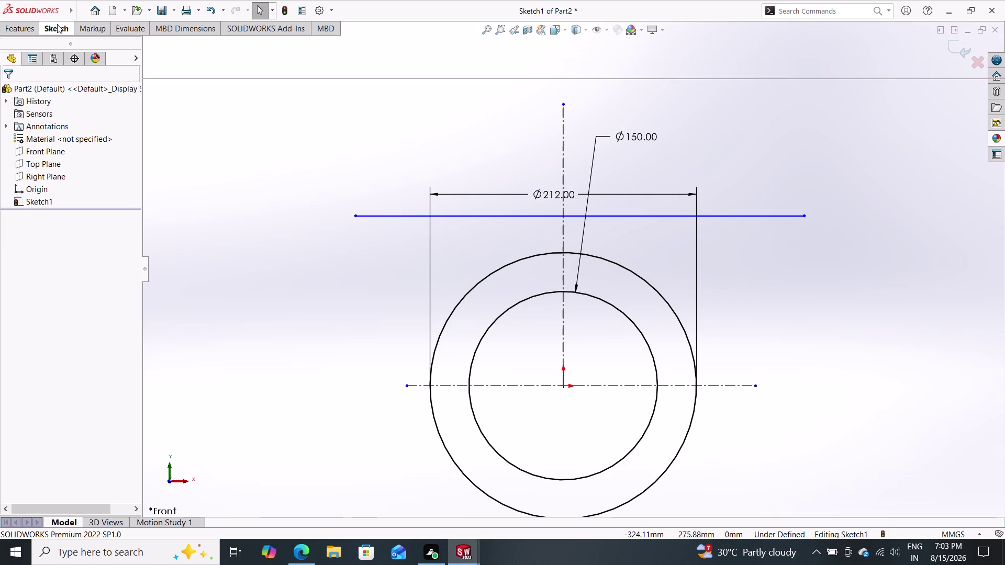
click(65, 42)
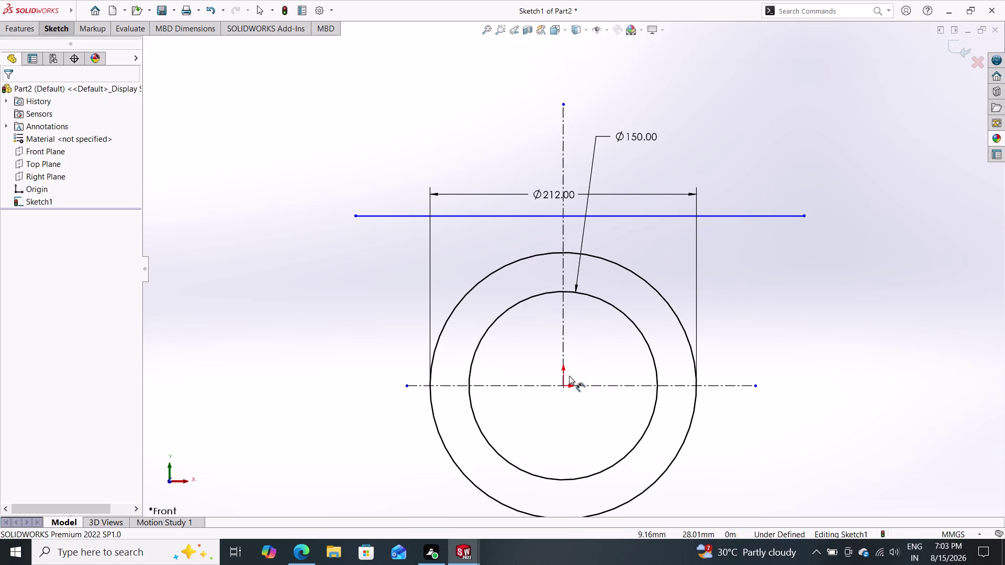
click(566, 386)
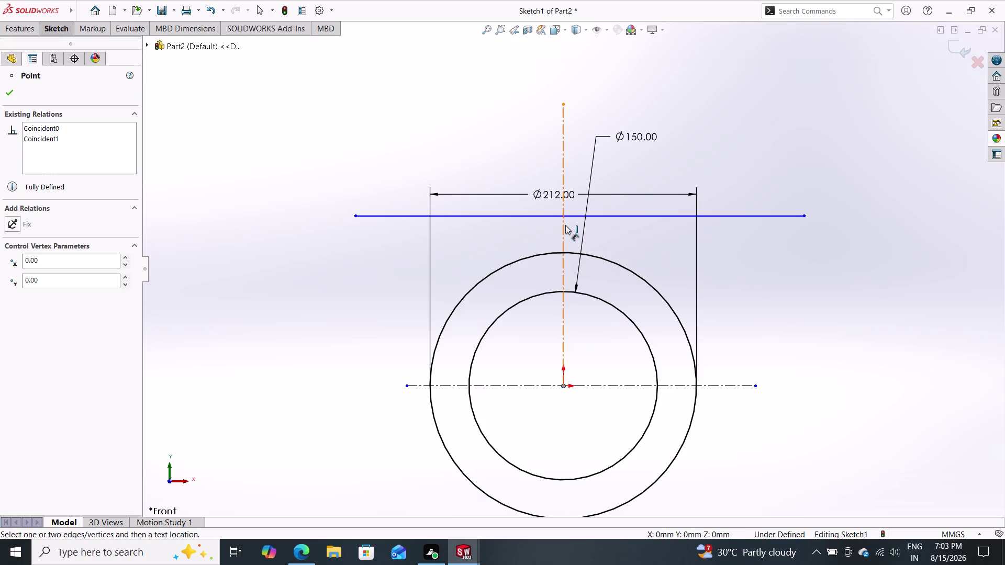
click(564, 217)
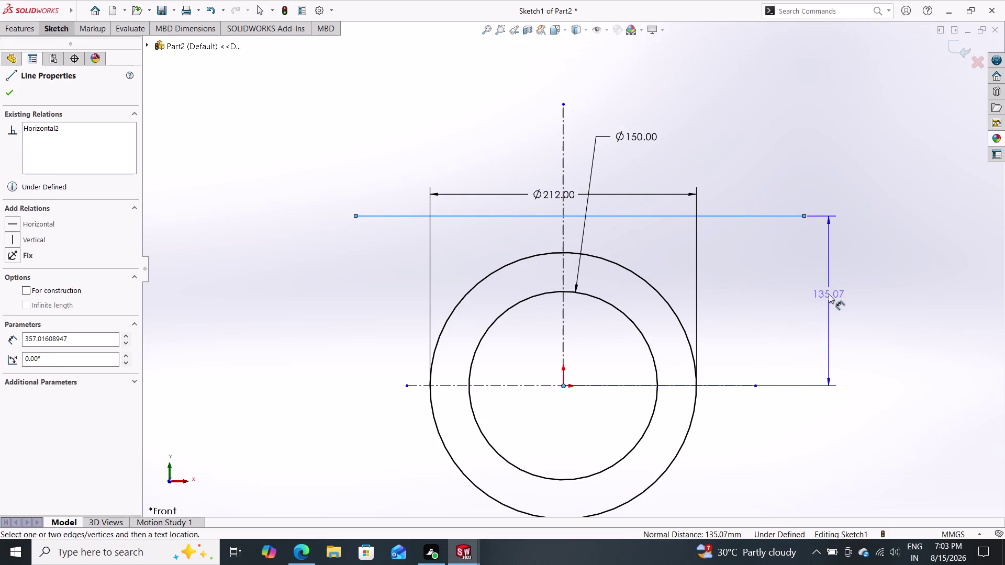
click(828, 294)
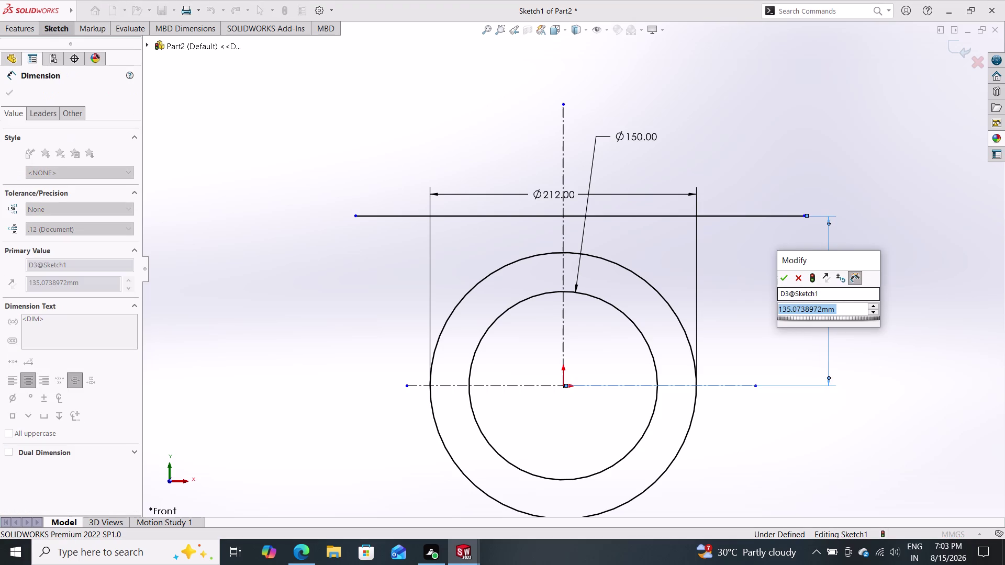
text(132)
key(Return)
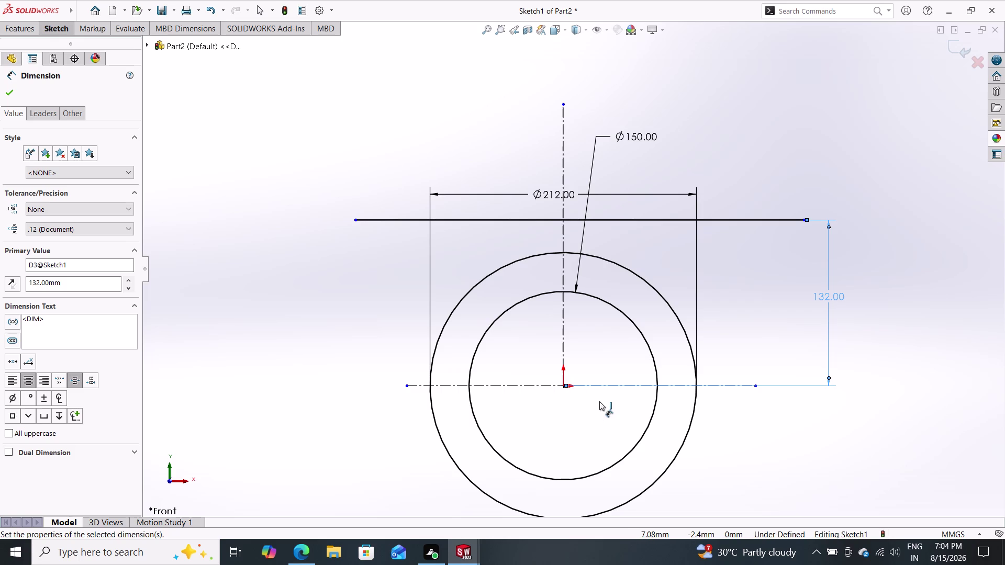
click(564, 220)
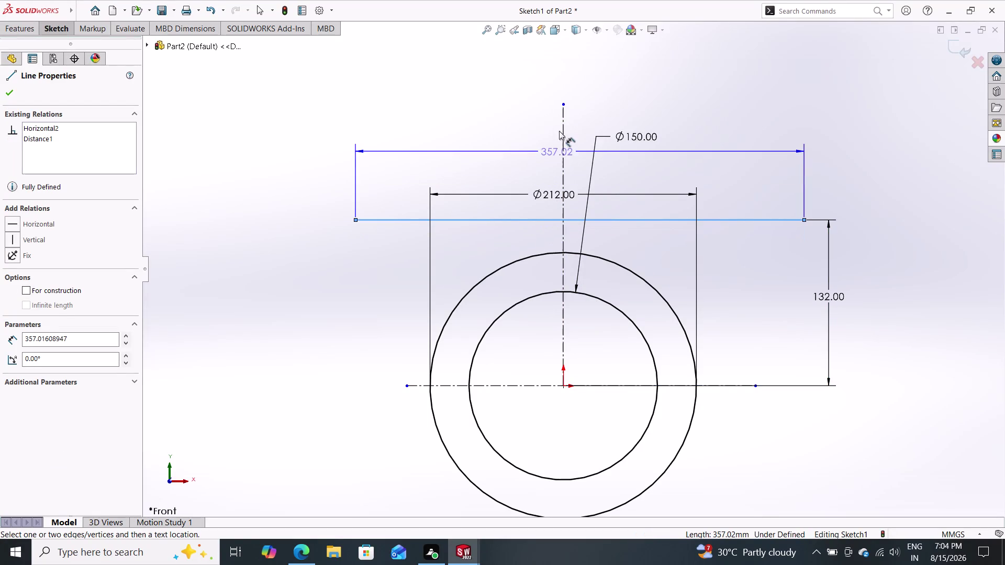
Set the top line's length to 650 mm (325+325).
click(567, 89)
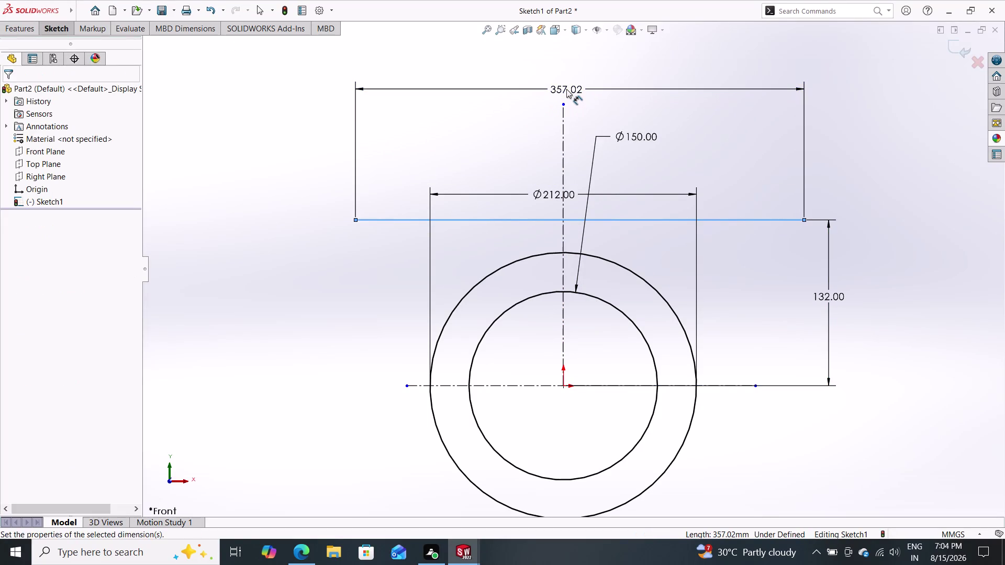
text(32)
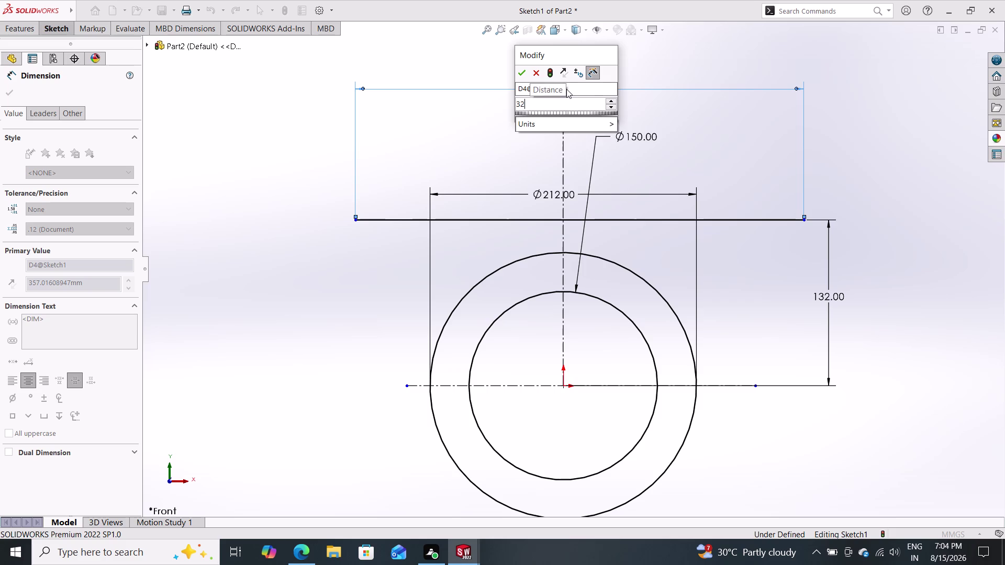
text(5)
text(+325)
key(Return)
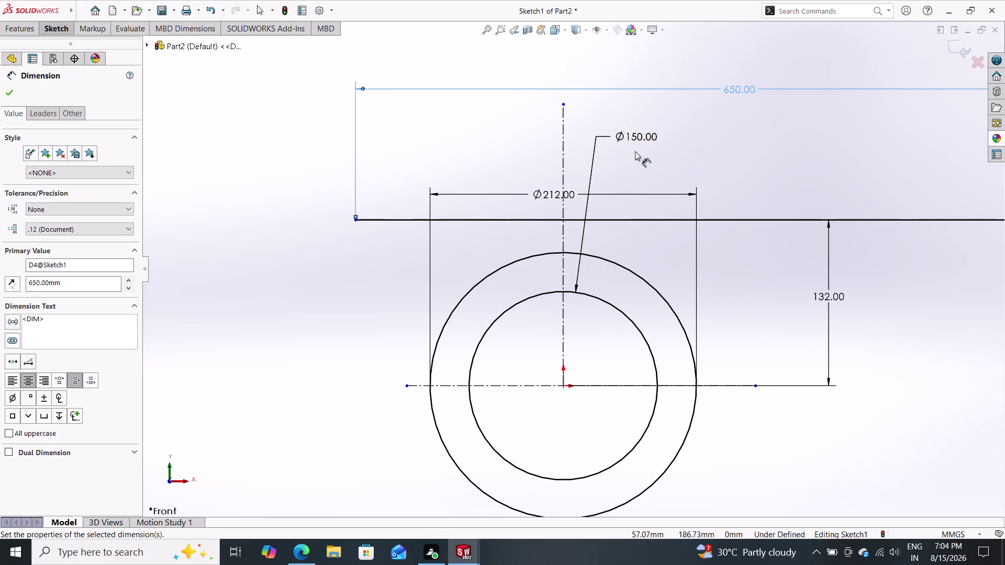
Dimension the line's left end 325 mm from the origin to centre it.
click(564, 387)
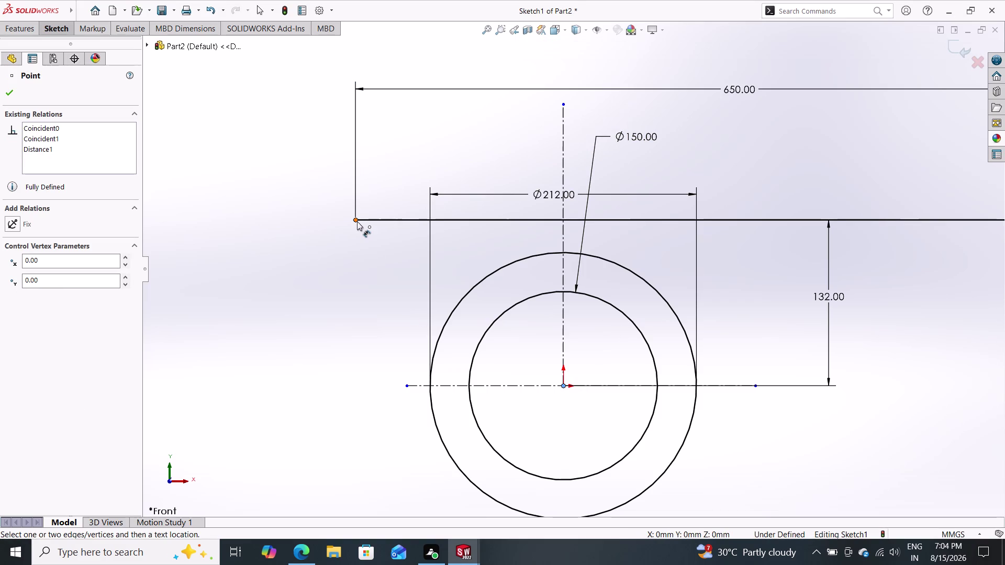
click(354, 222)
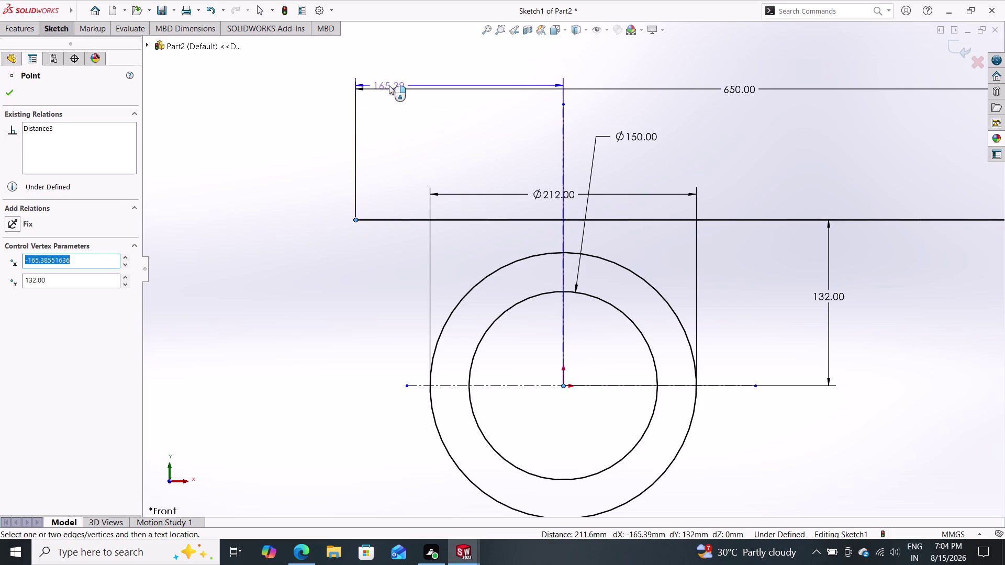
click(389, 57)
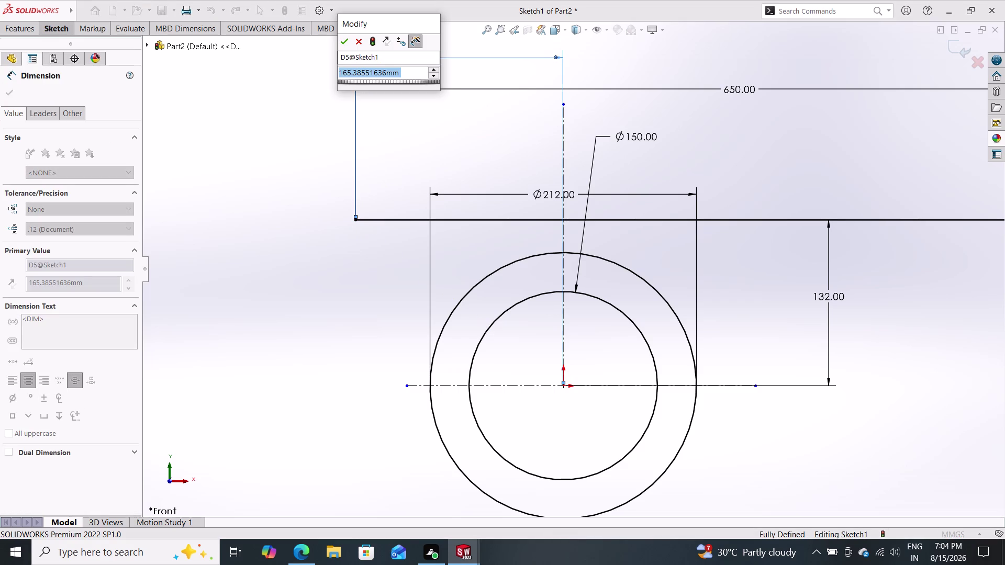
text(325)
key(Return)
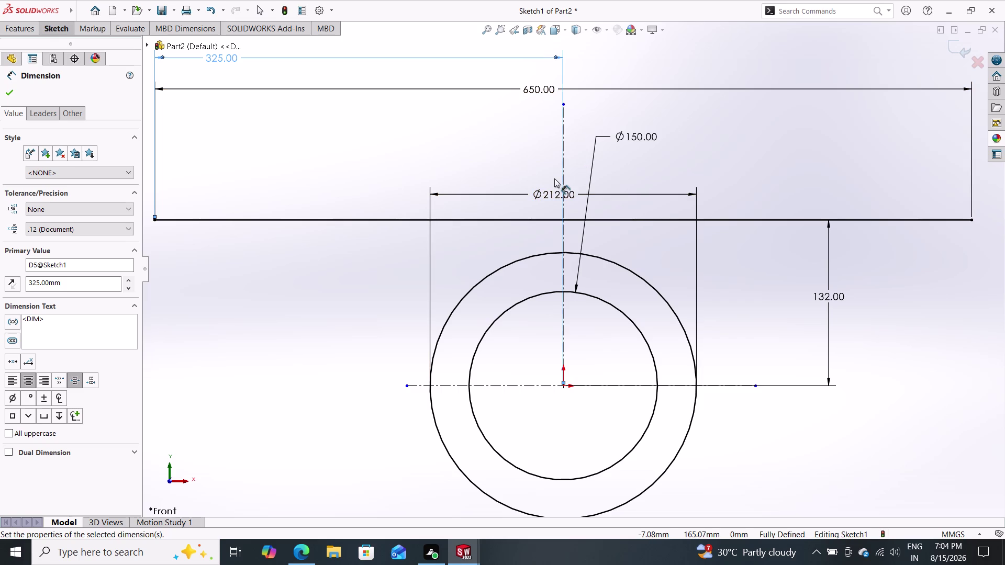
key(Escape)
key(Escape)
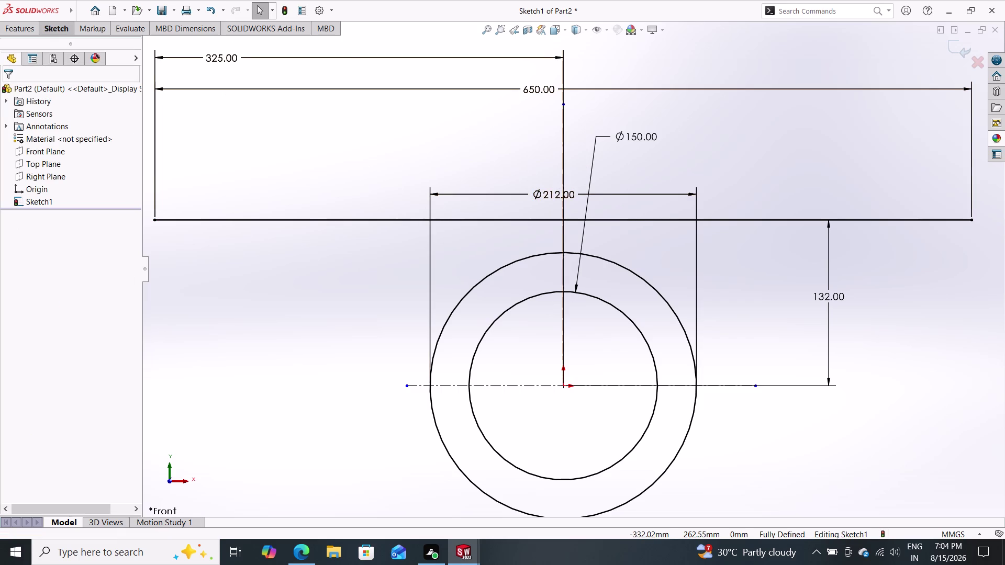
click(64, 34)
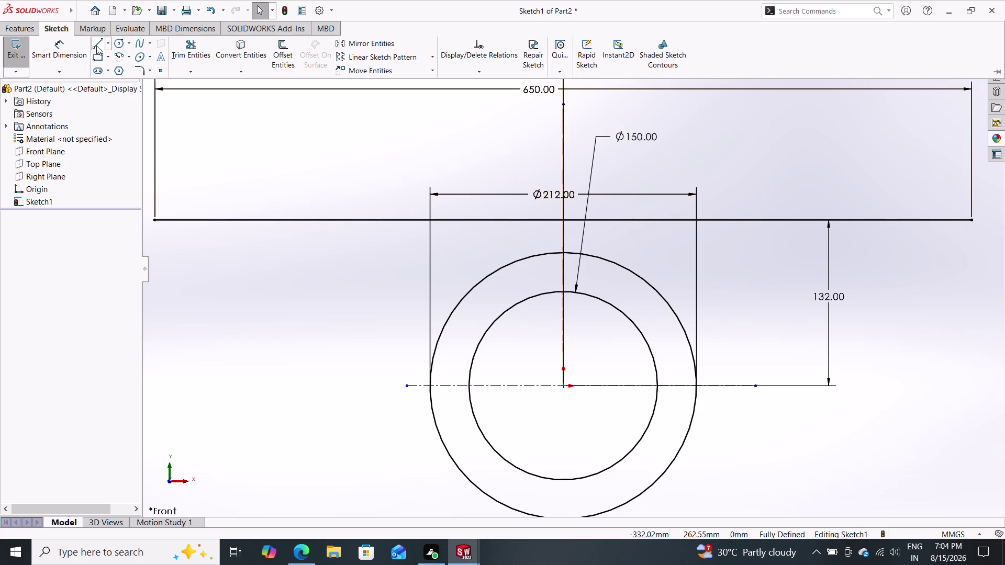
Draw a short vertical line down from the top line's right endpoint.
click(96, 46)
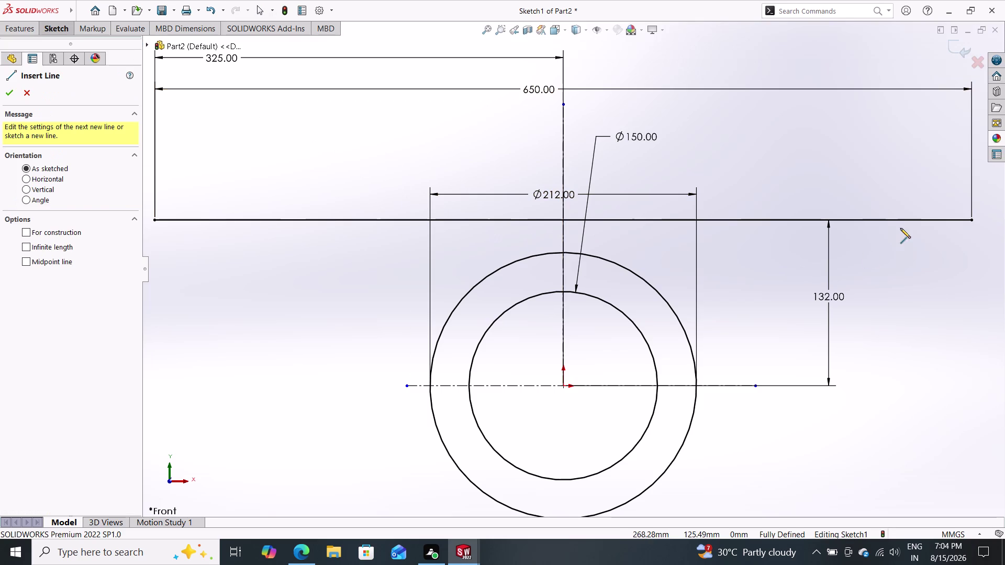
click(973, 221)
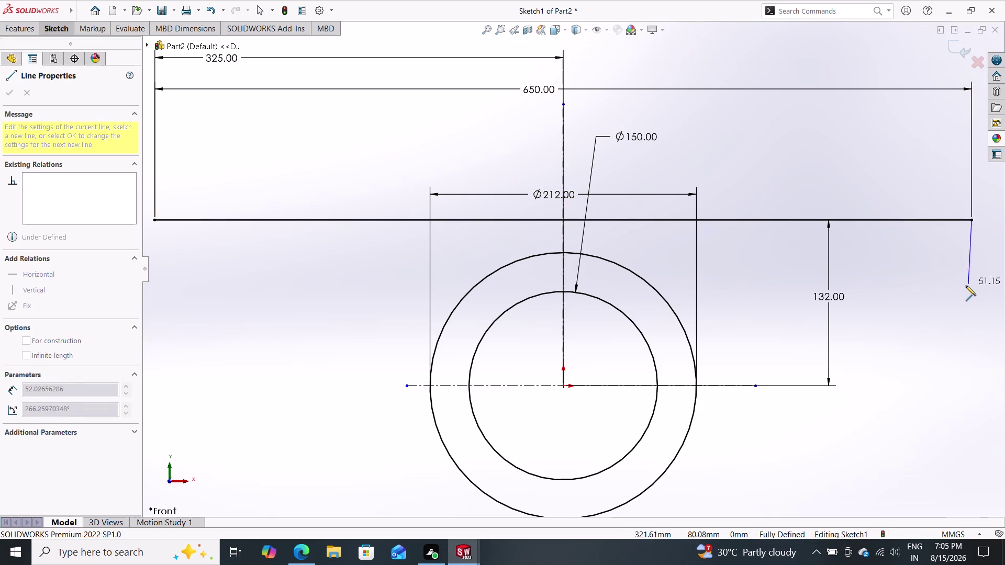
click(971, 286)
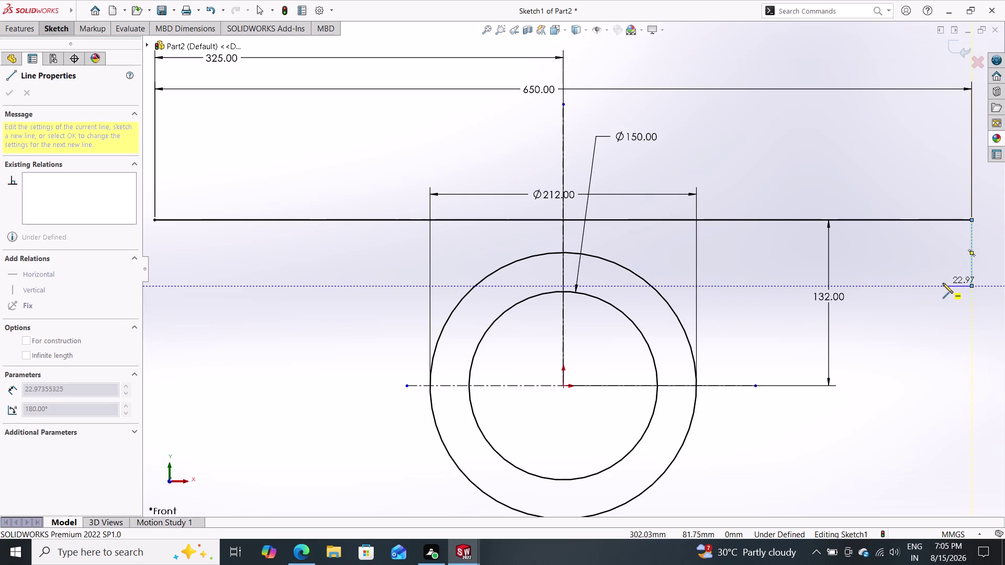
key(Escape)
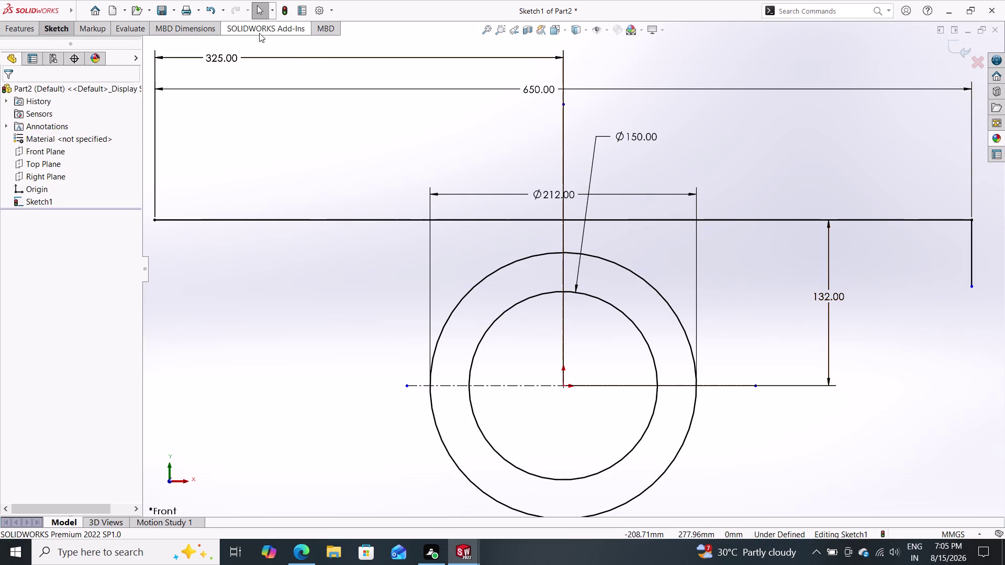
click(46, 22)
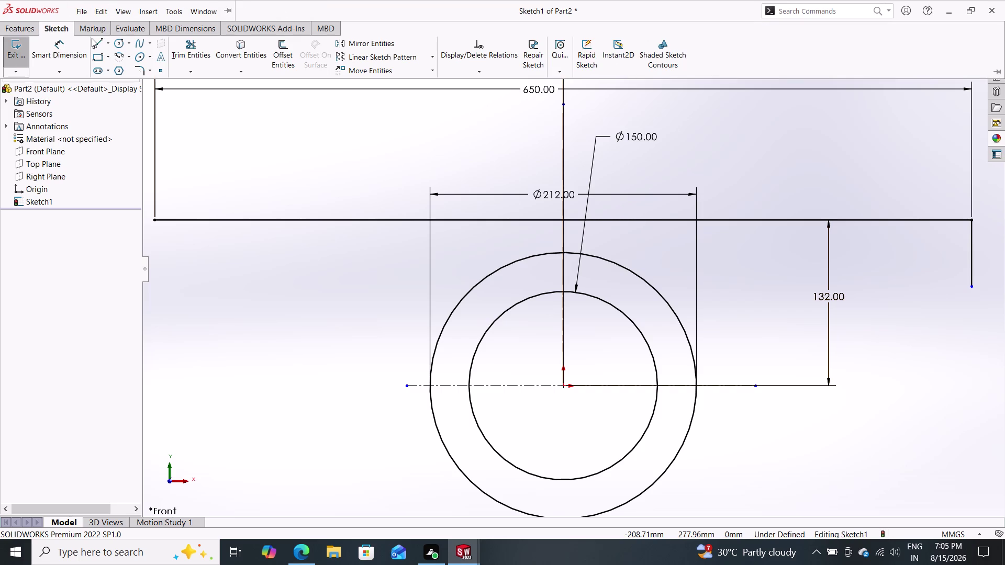
Add a 32 mm length dimension to the right-end vertical line, fully defining the sketch.
click(66, 52)
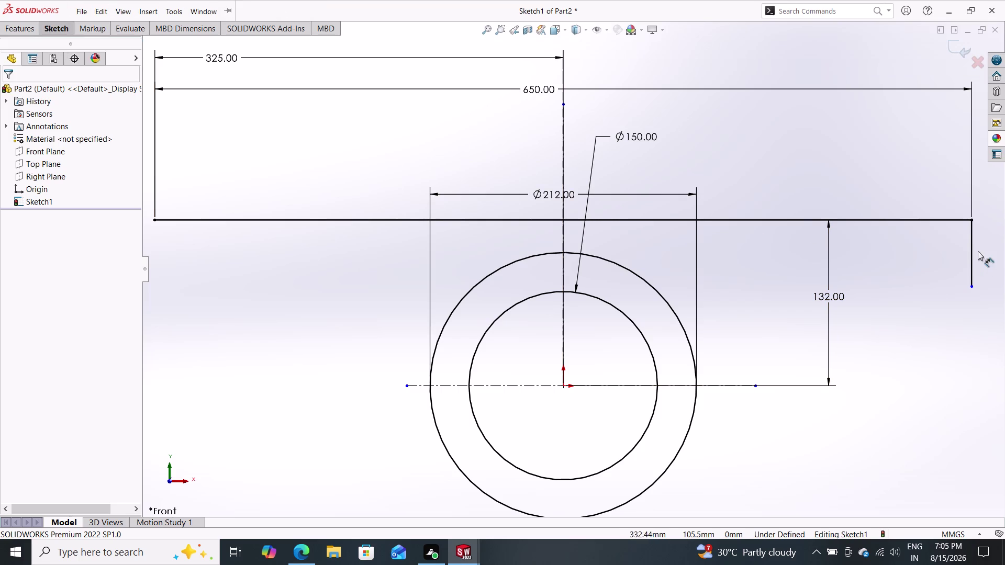
click(972, 250)
click(871, 244)
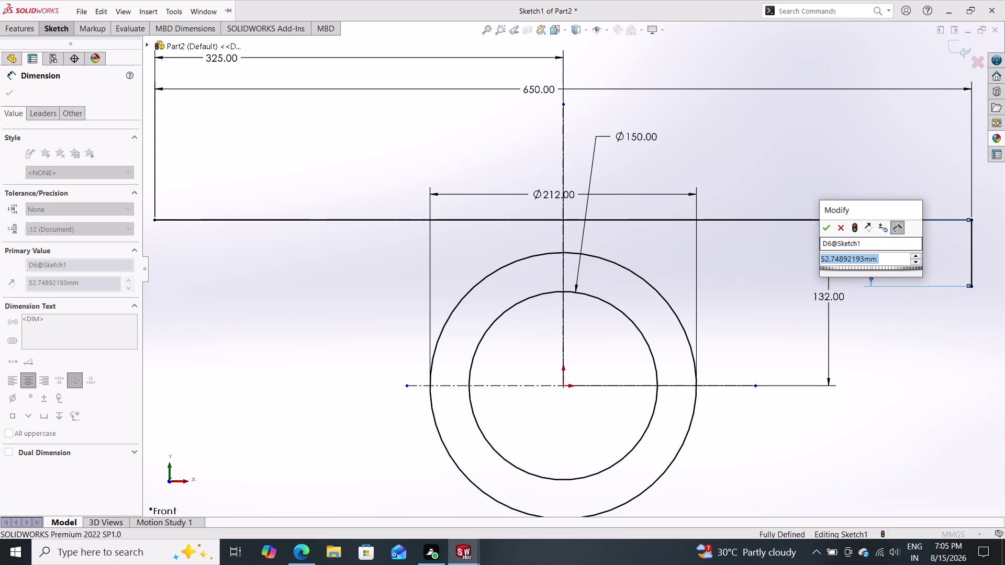
text(32)
key(Return)
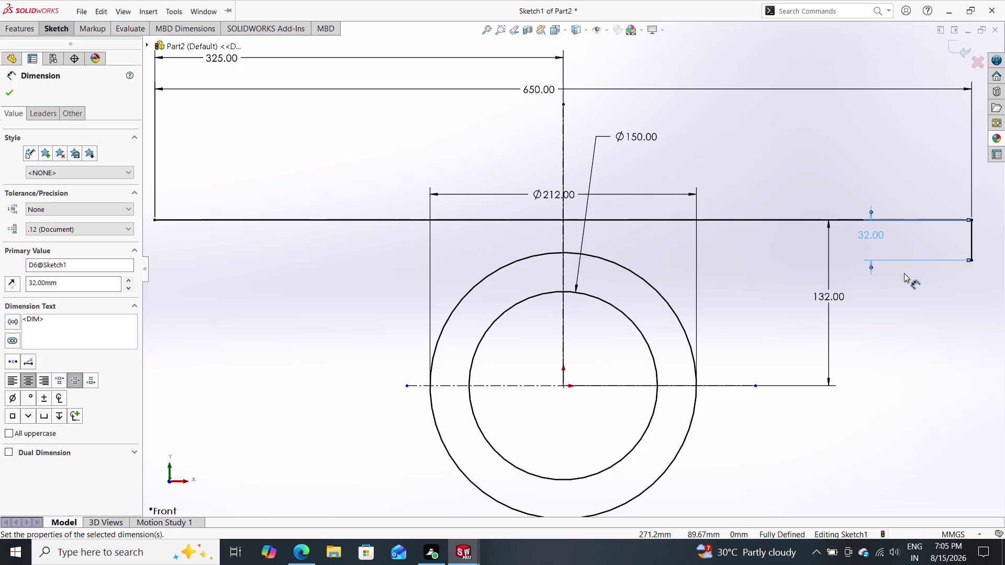
key(Escape)
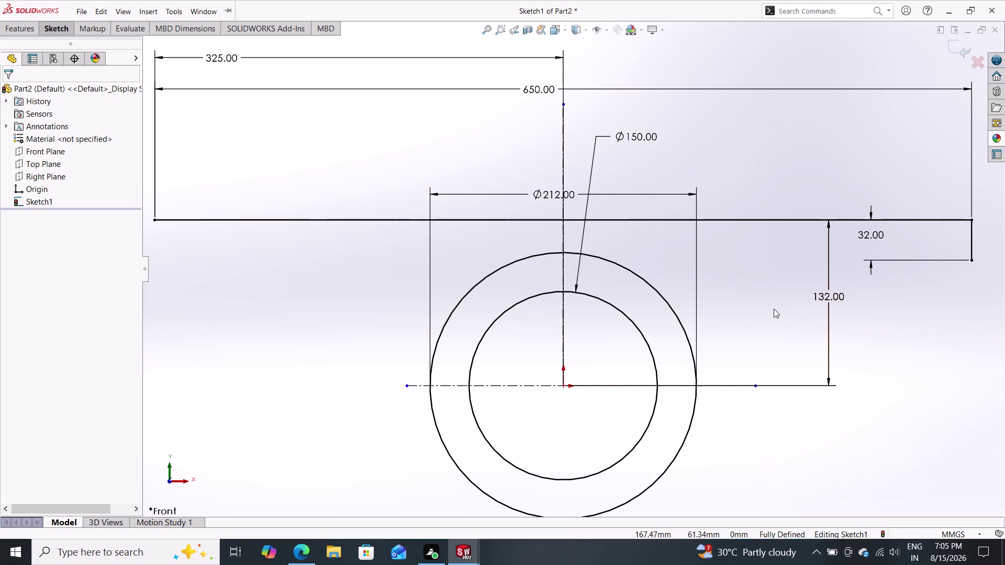
click(48, 27)
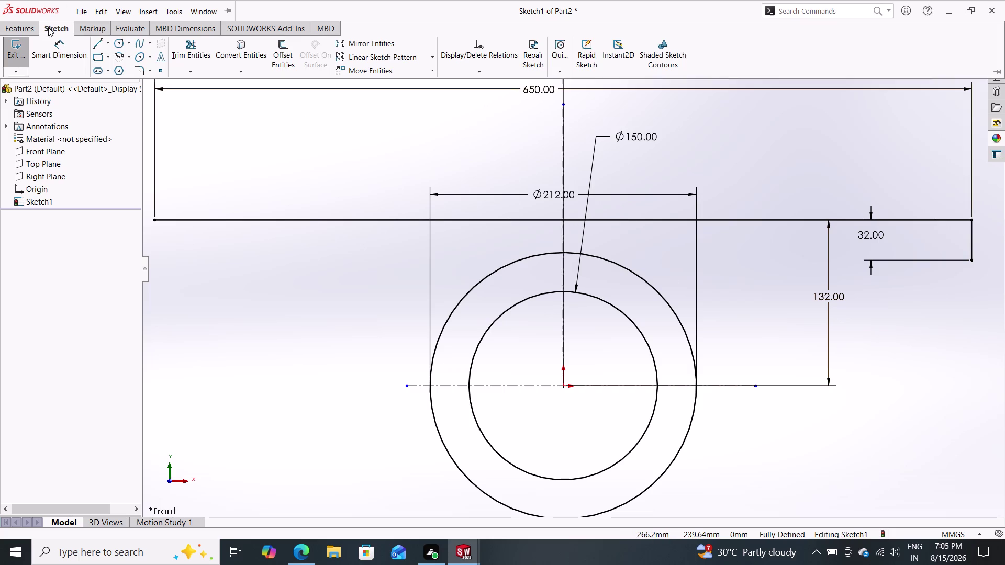
Draw a horizontal line leftward from the plate's lower-right corner to past the outer circle.
click(97, 44)
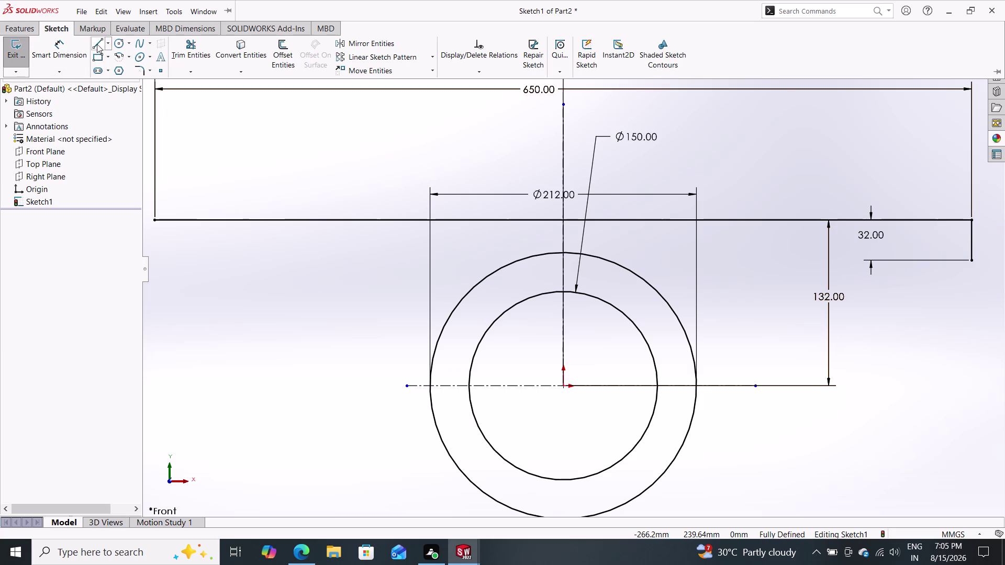
click(971, 261)
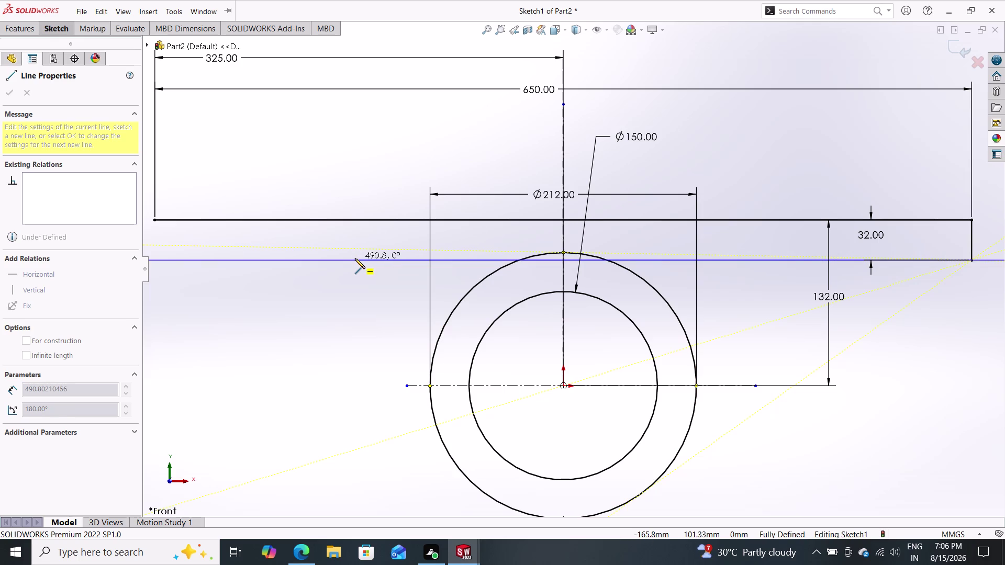
click(355, 258)
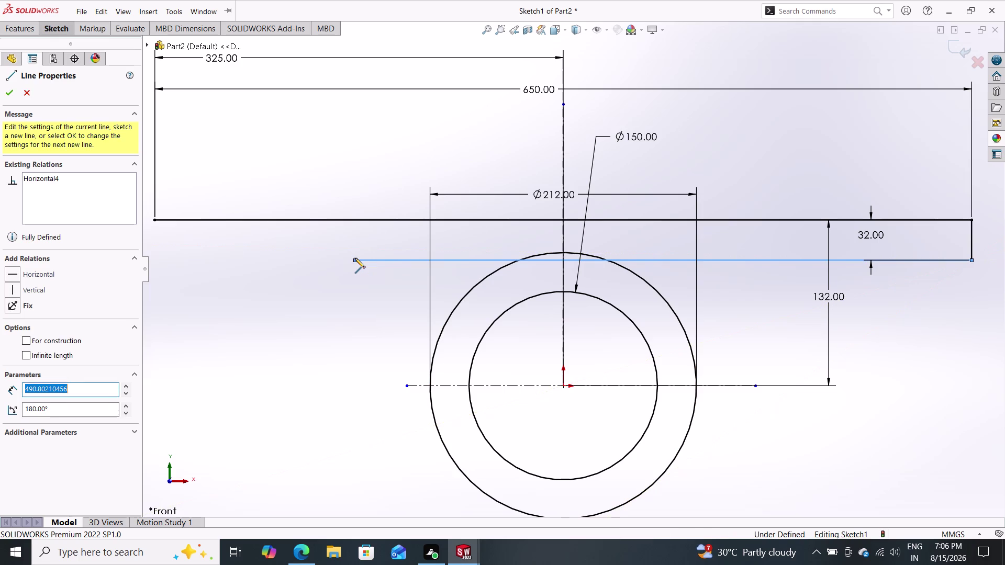
key(Escape)
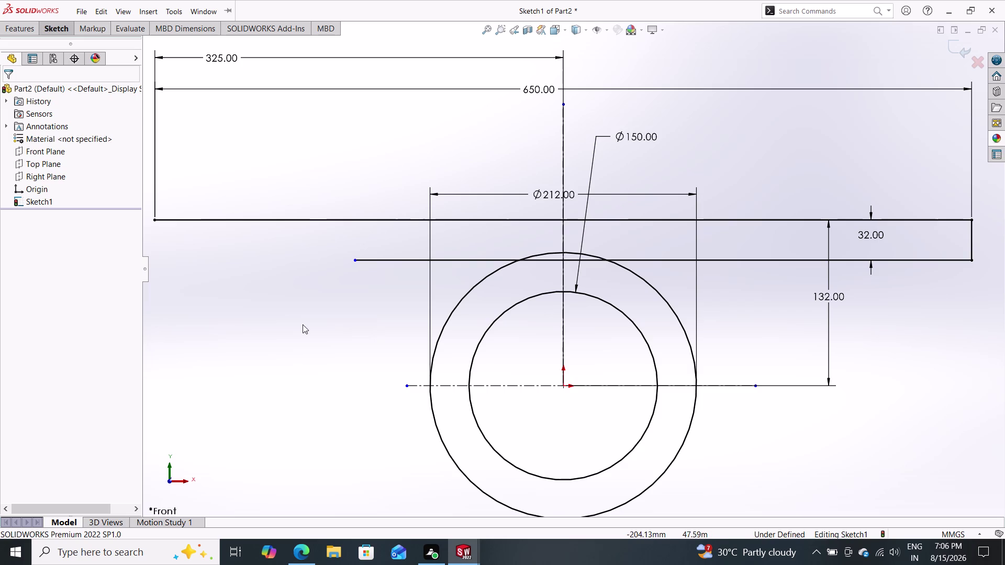
click(51, 32)
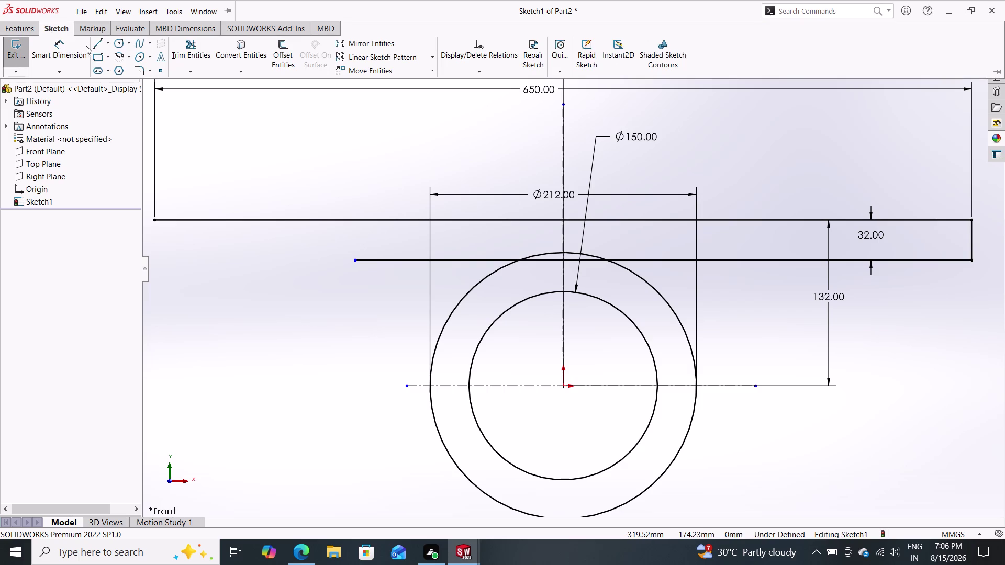
Draw a vertical line from the Ø212 circle's right quadrant up past the lower plate line.
click(99, 44)
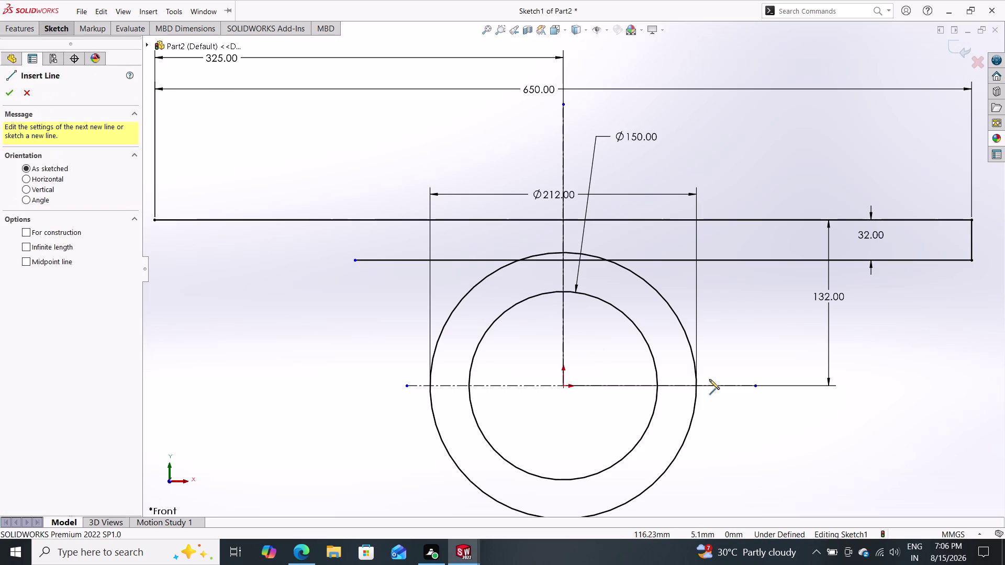
click(698, 385)
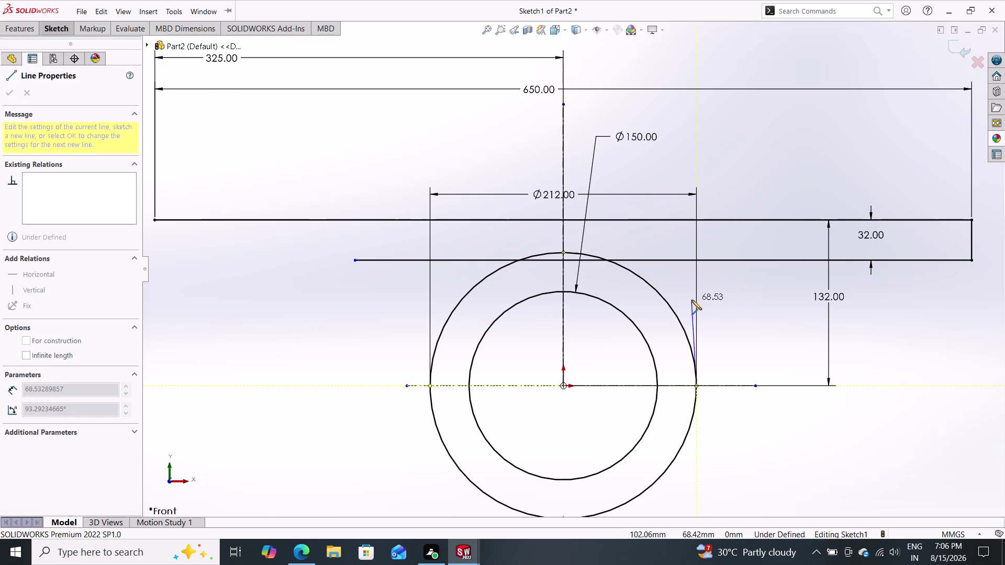
click(696, 236)
key(Escape)
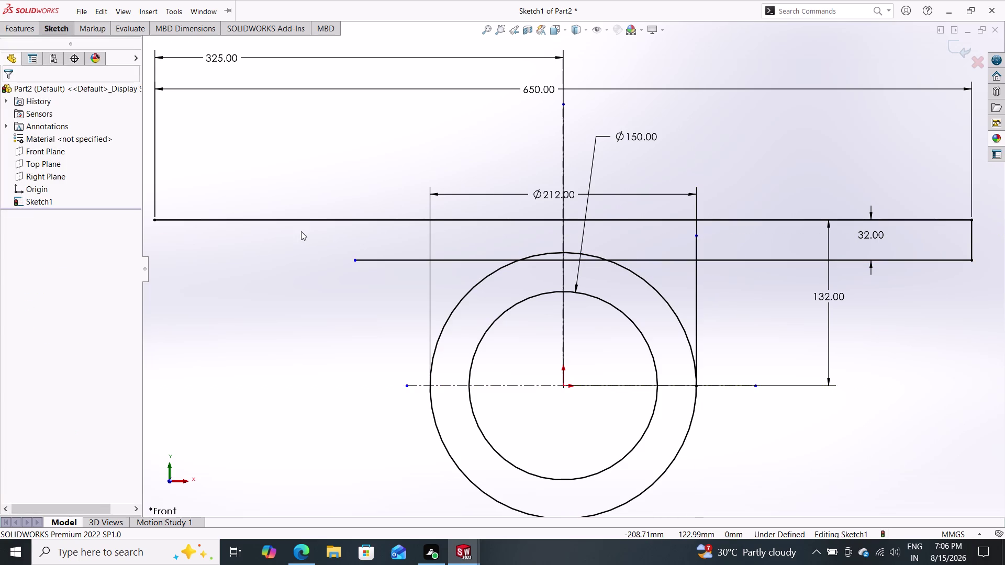
click(52, 24)
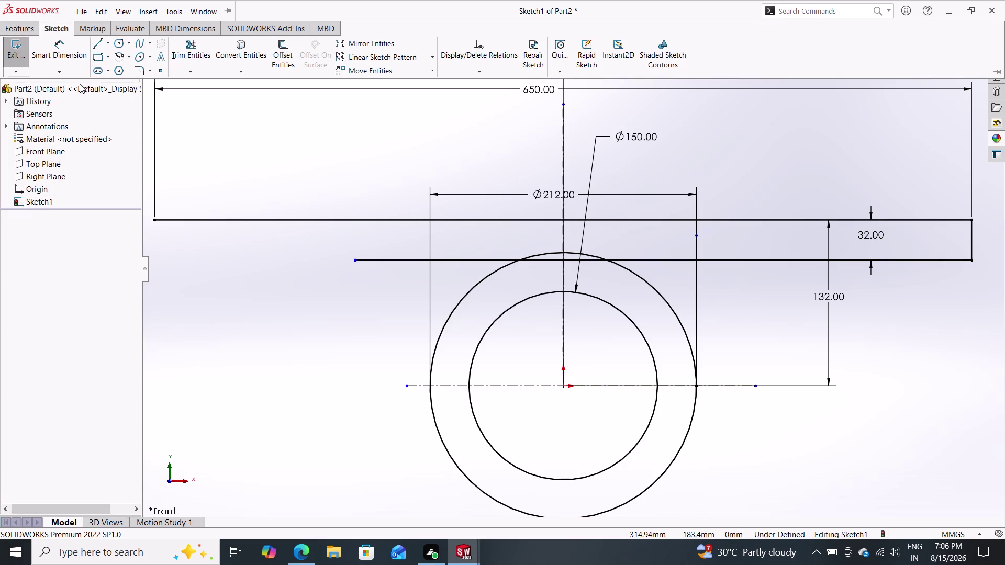
click(182, 47)
Trim the lower-edge pieces left of the vertical line and the vertical stub above the plate edge.
click(375, 258)
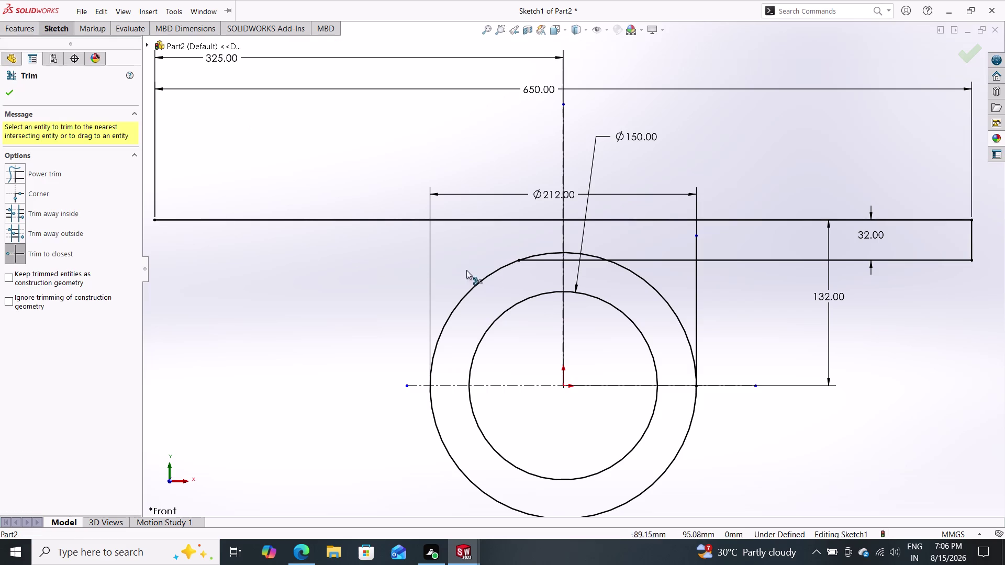
click(543, 259)
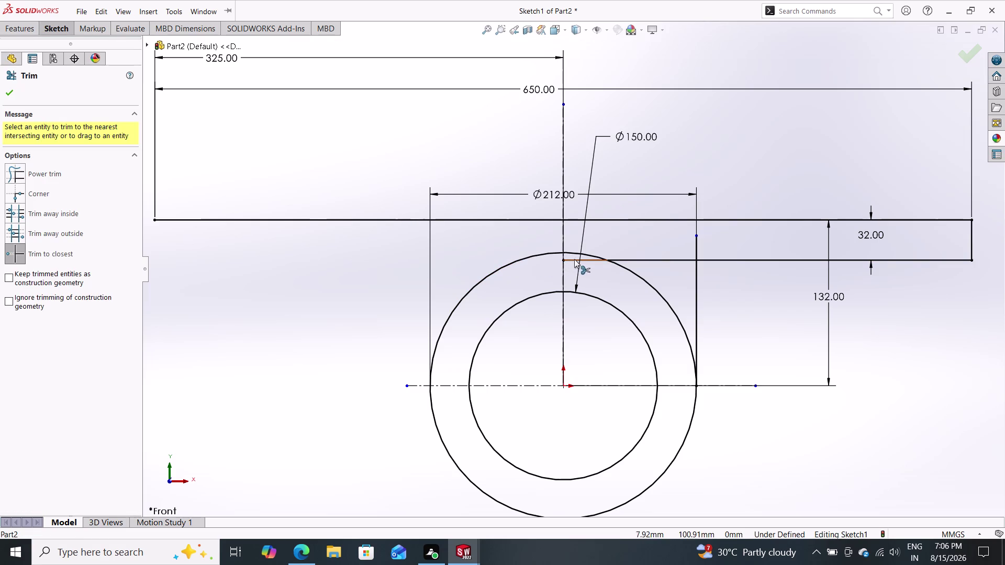
click(583, 261)
click(662, 260)
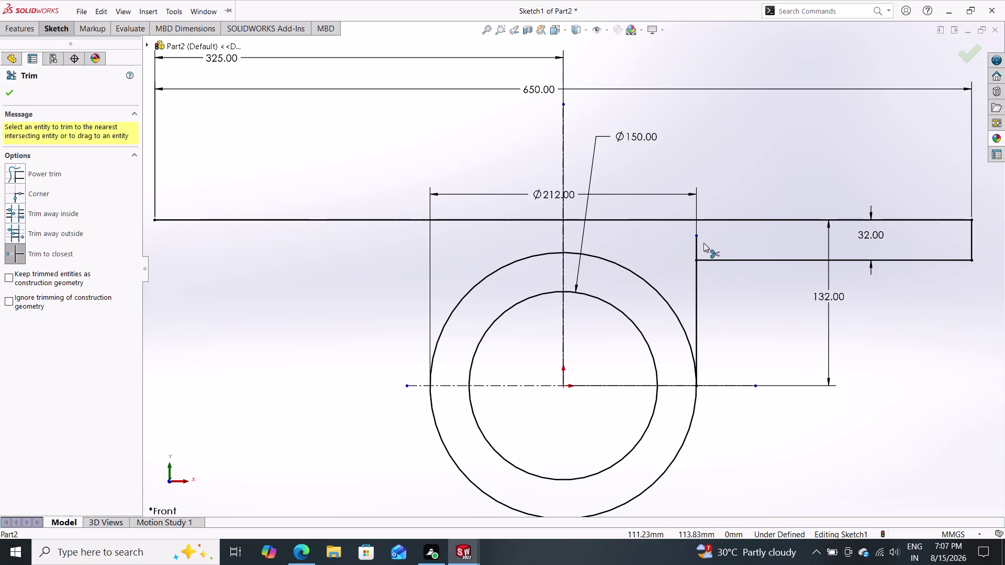
click(696, 245)
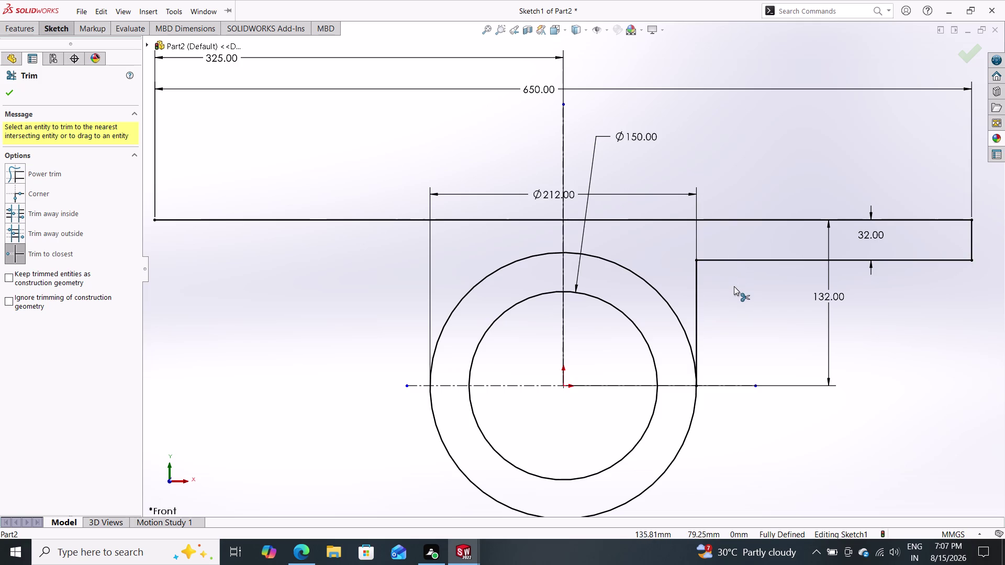
key(Escape)
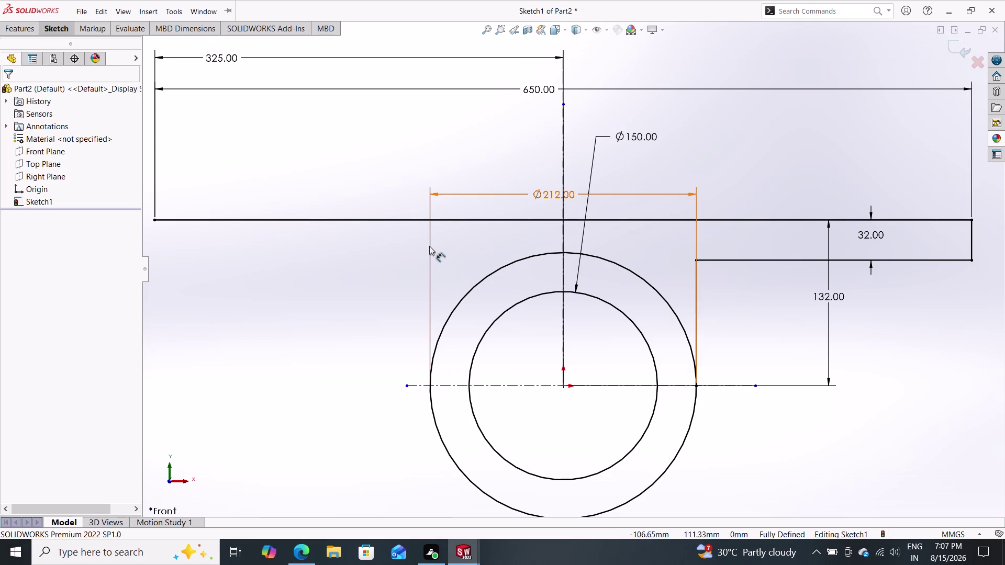
click(56, 28)
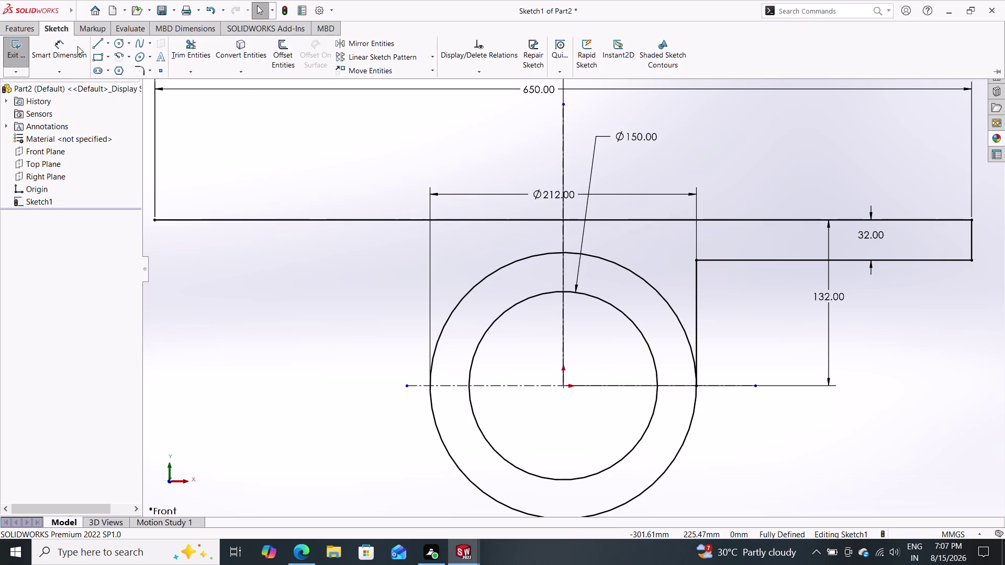
Add a 50 mm sketch fillet where the vertical line meets the lower plate edge.
click(138, 71)
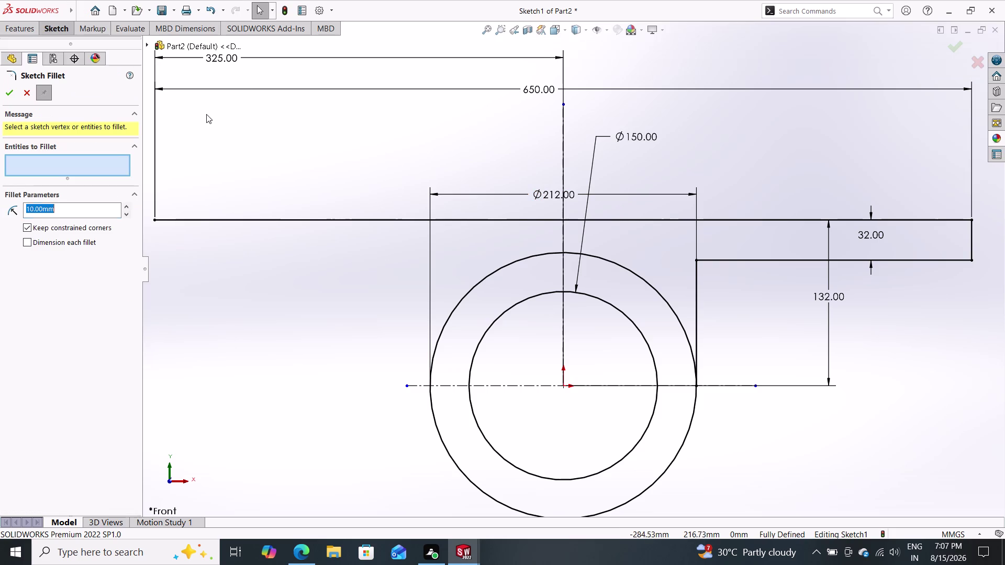
text(50)
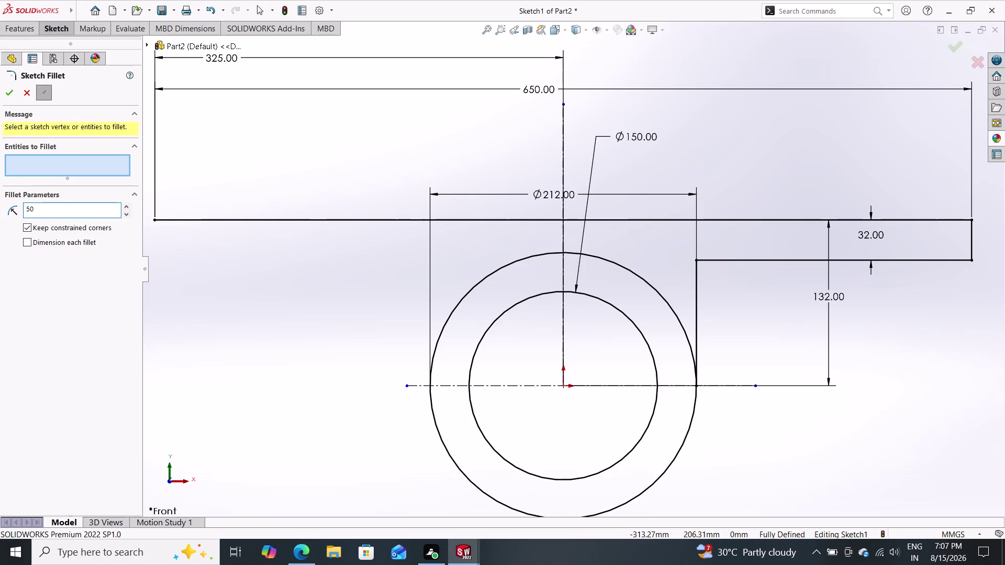
key(Return)
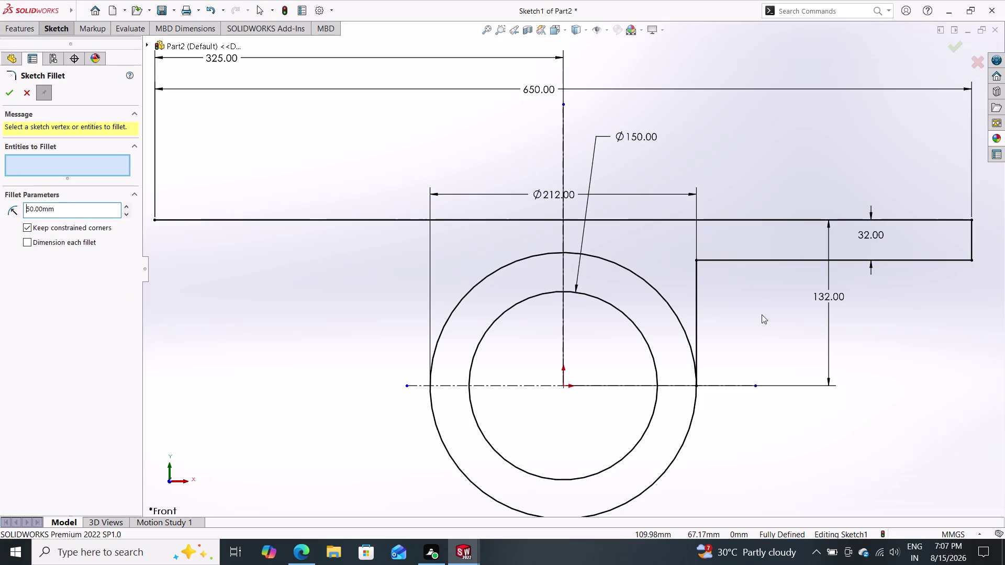
drag(723, 245, 724, 243)
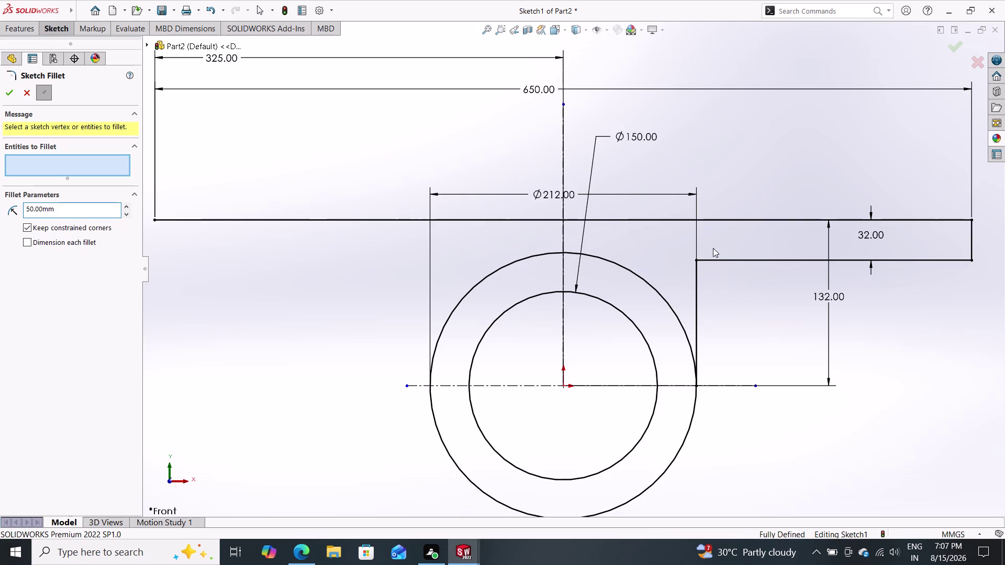
drag(724, 243, 683, 282)
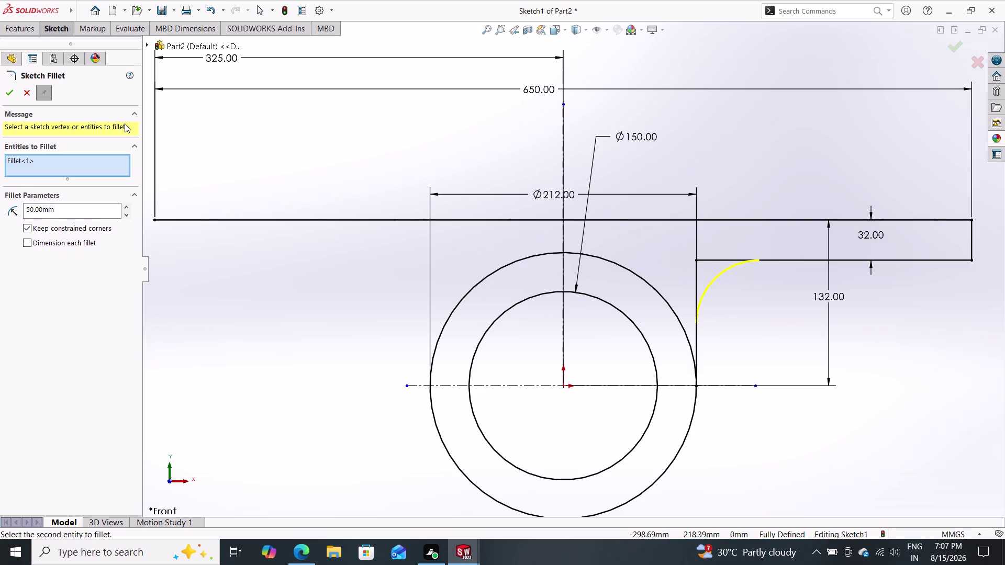
click(10, 90)
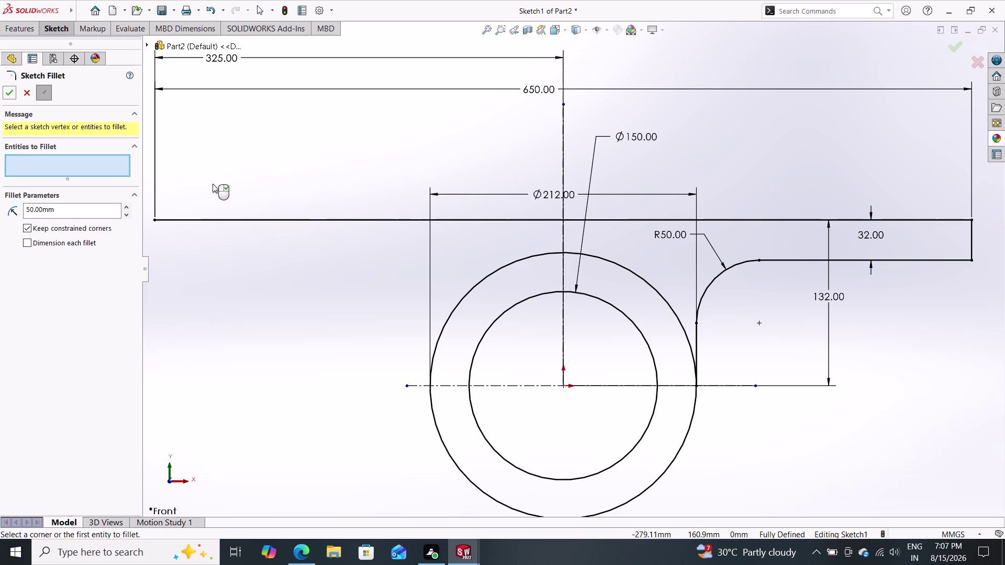
click(11, 95)
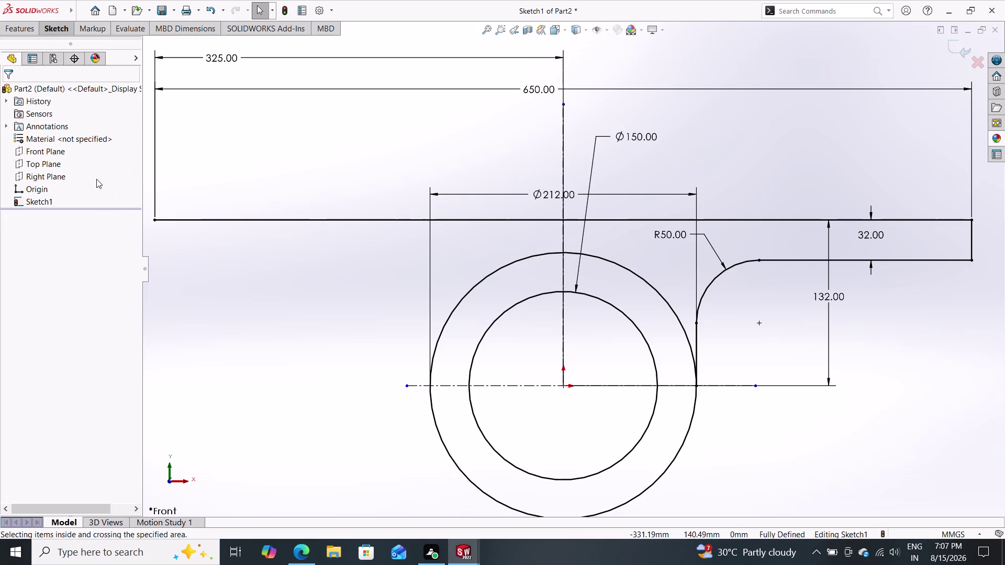
click(58, 34)
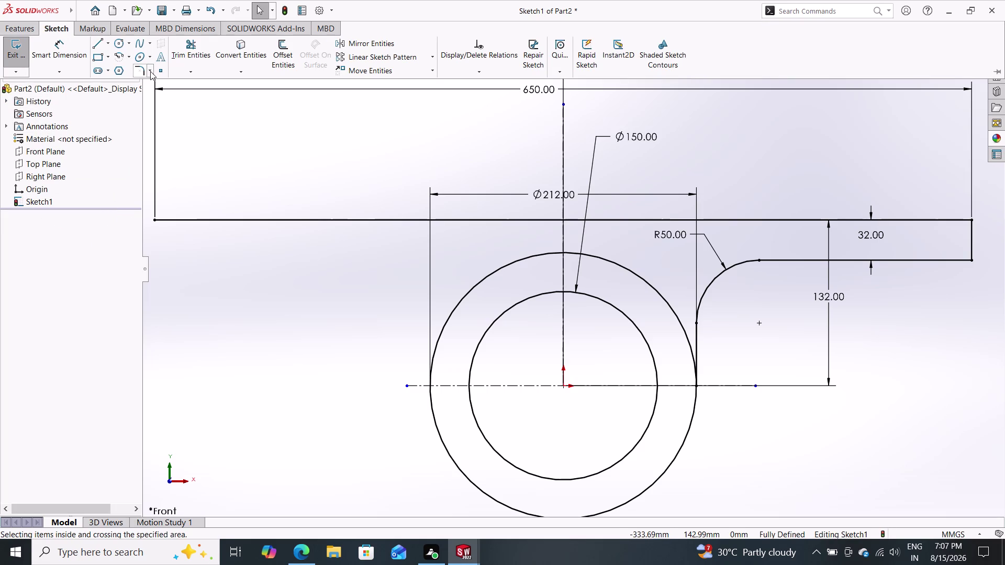
click(365, 44)
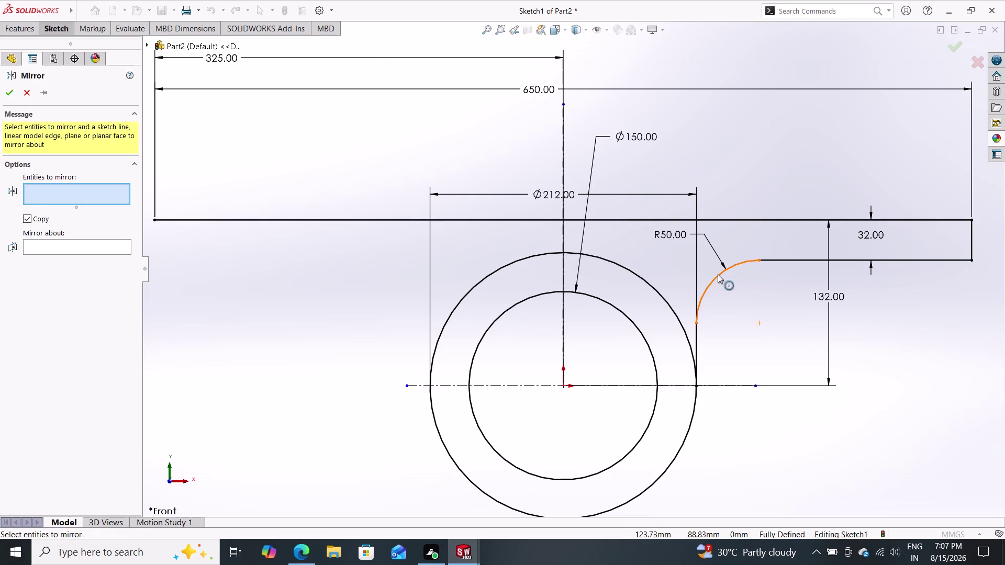
click(717, 274)
click(812, 262)
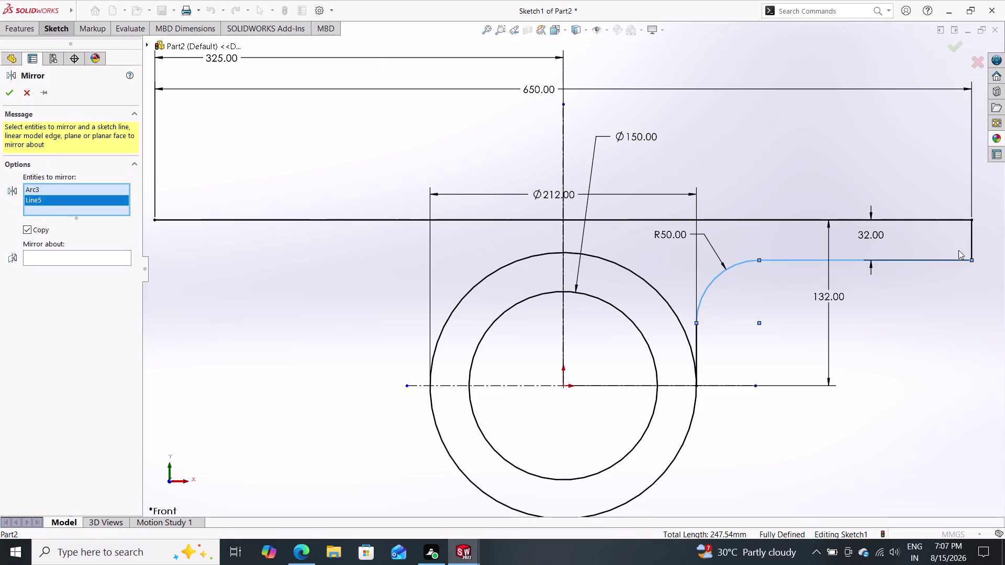
click(970, 234)
click(695, 334)
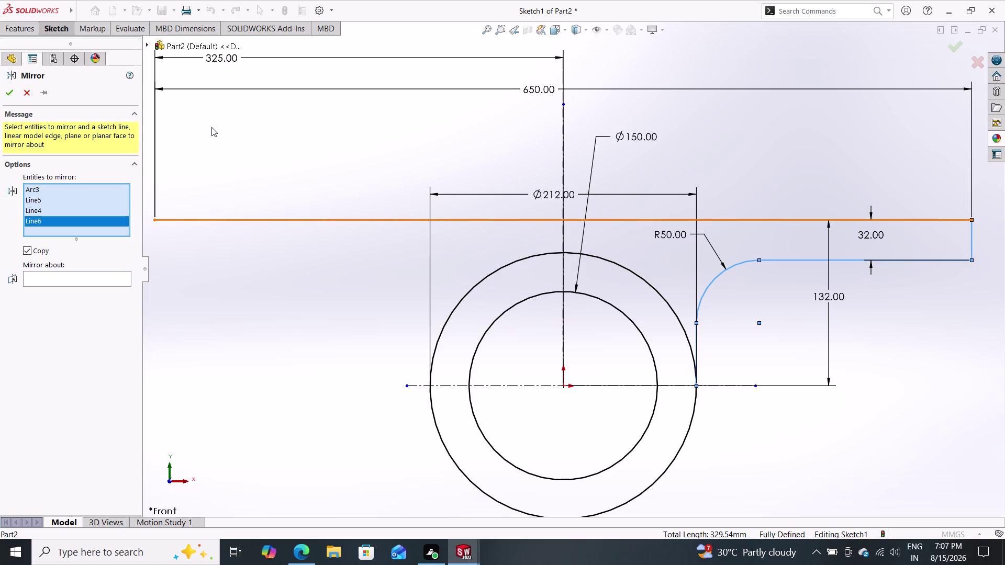
click(563, 154)
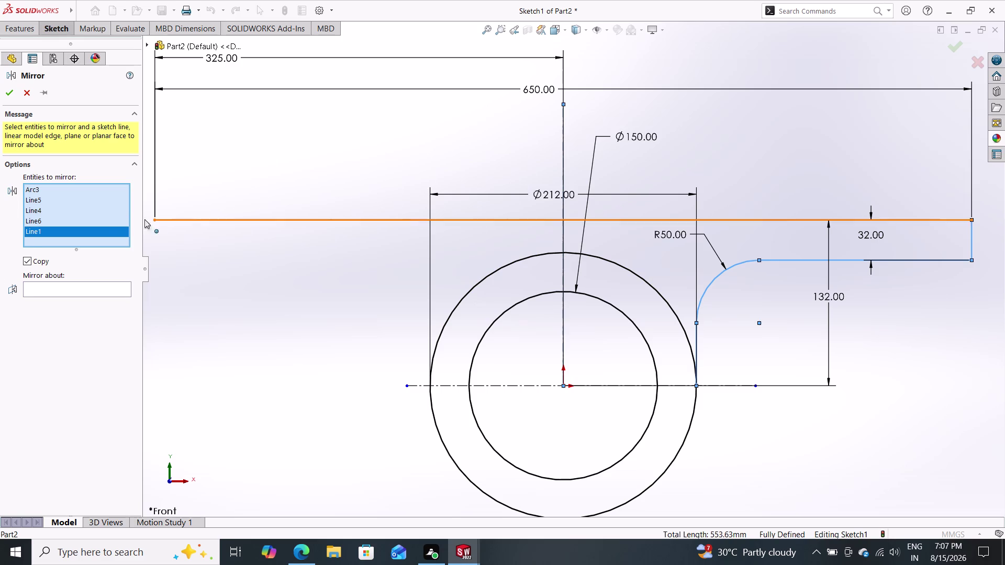
right_click(96, 231)
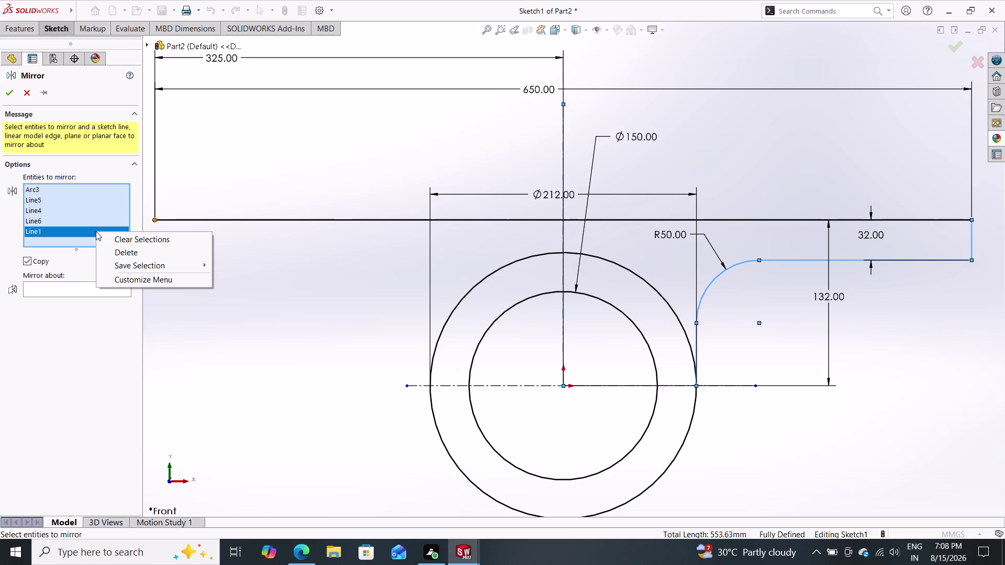
click(115, 251)
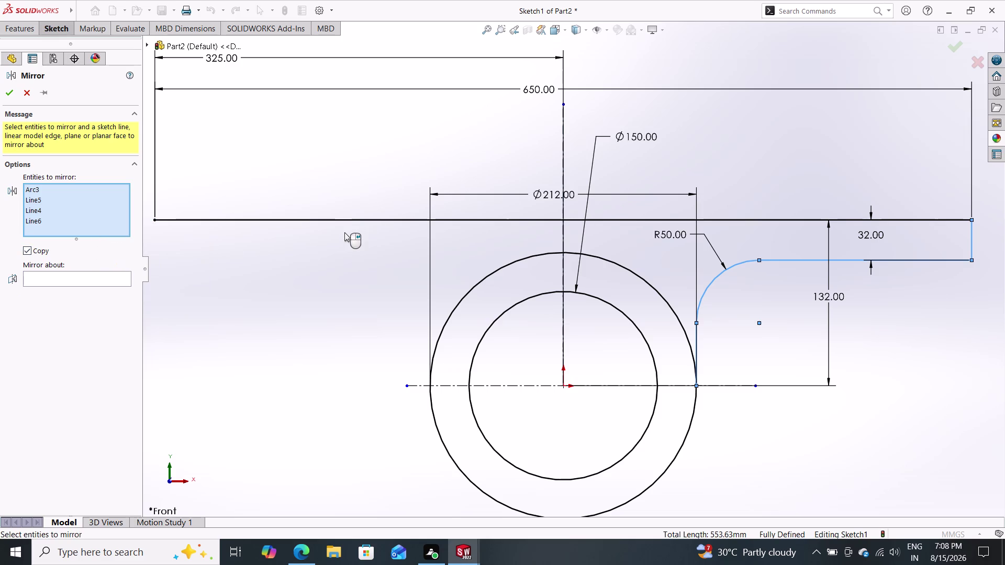
click(563, 106)
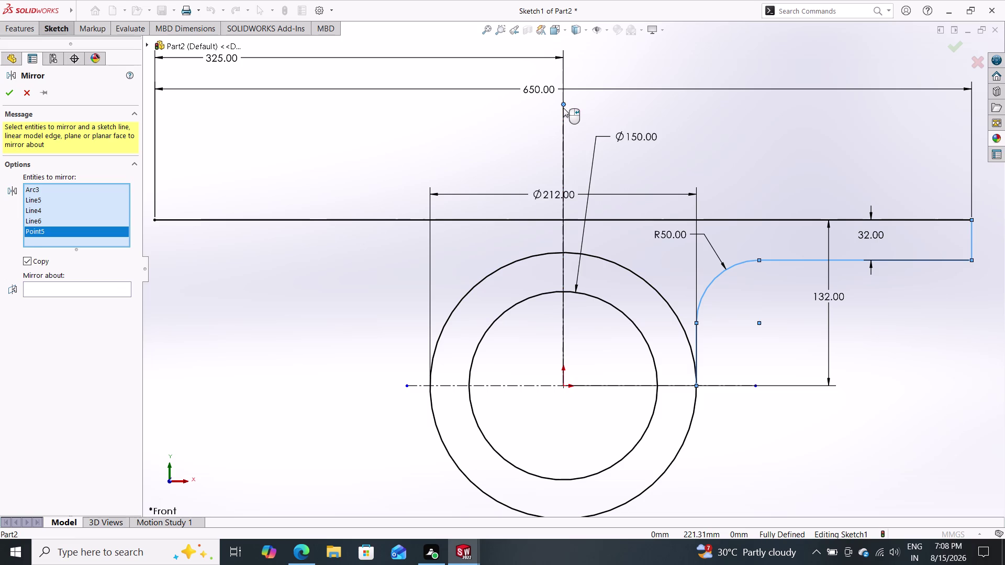
right_click(73, 229)
click(104, 244)
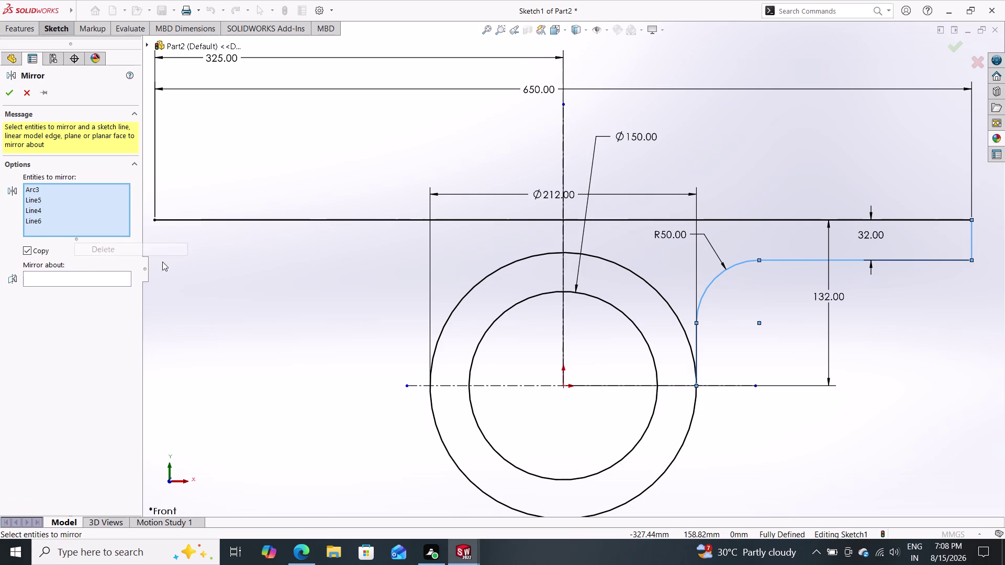
click(564, 301)
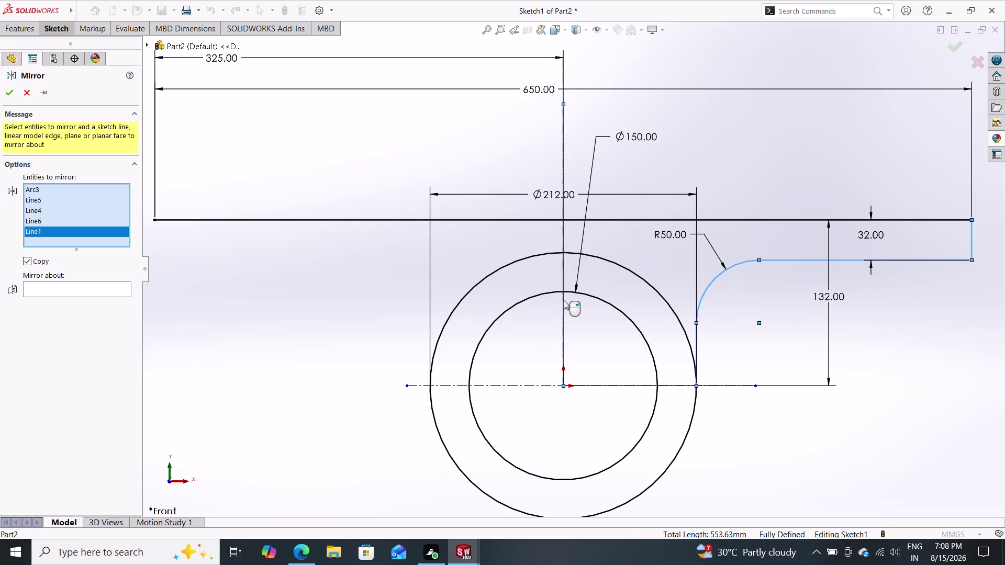
key(Escape)
key(Escape)
key(Escape)
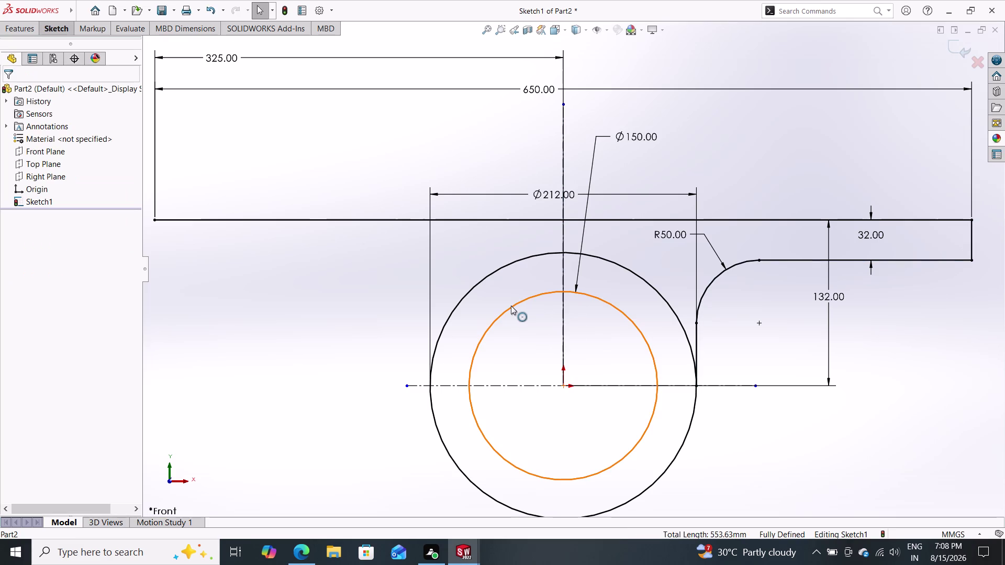
click(59, 22)
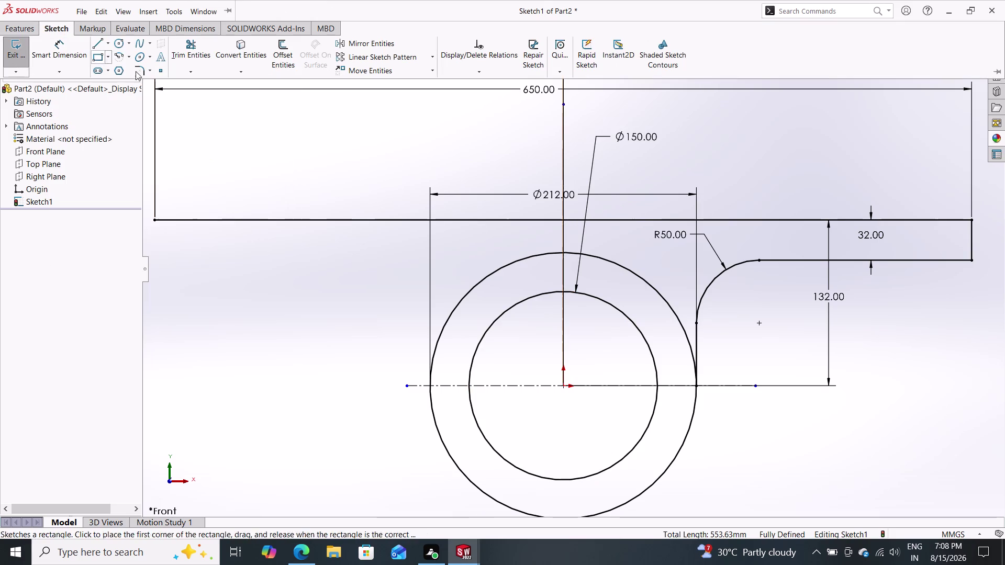
Mirror Line4, Line5, Arc3 and Line6 about the vertical centreline Line1.
click(367, 49)
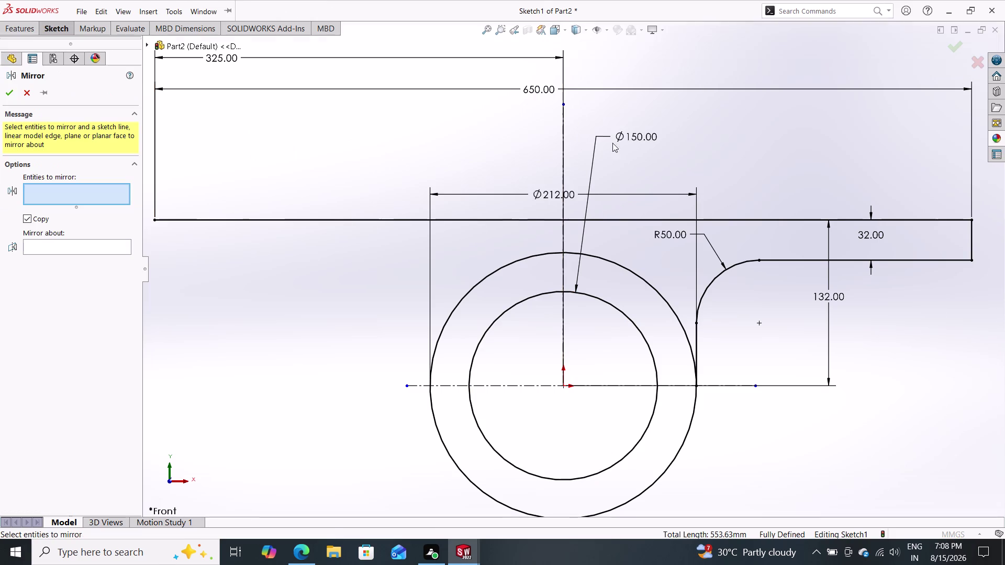
click(970, 237)
click(888, 259)
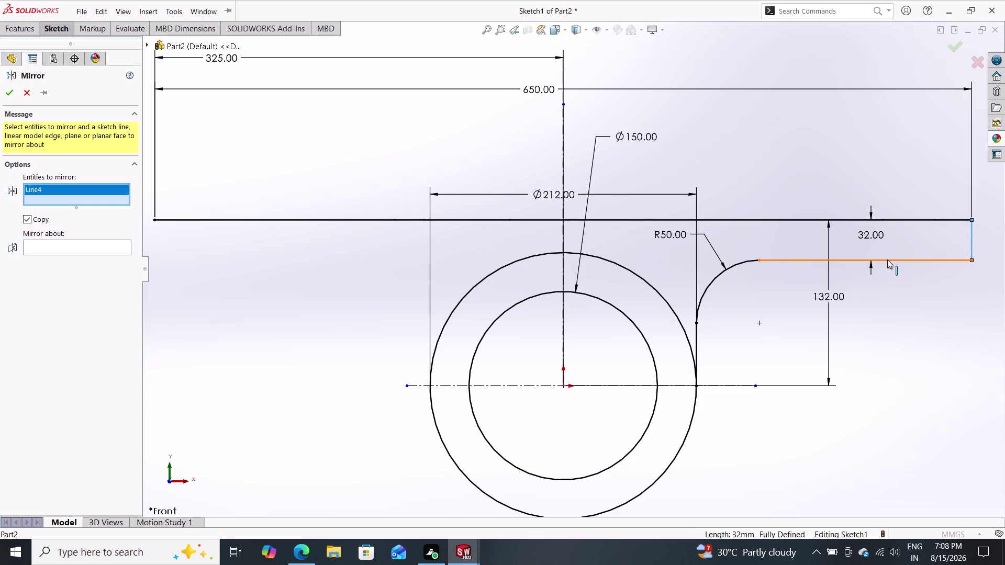
click(711, 281)
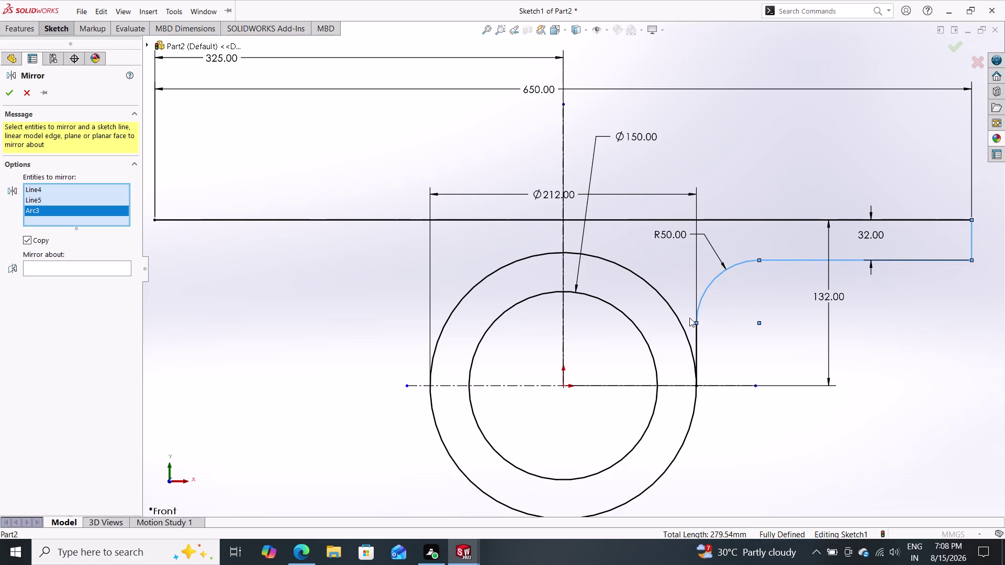
click(697, 330)
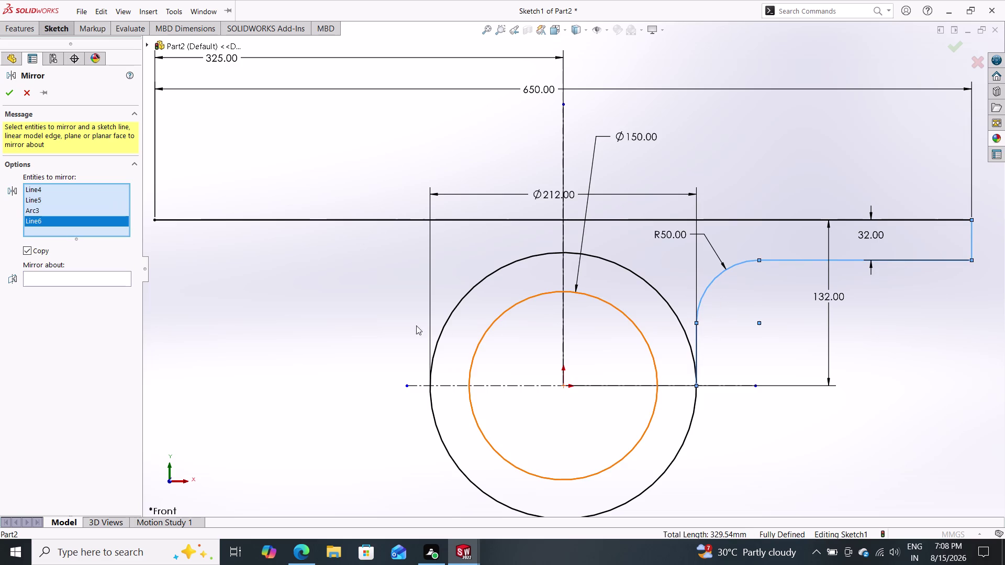
click(91, 274)
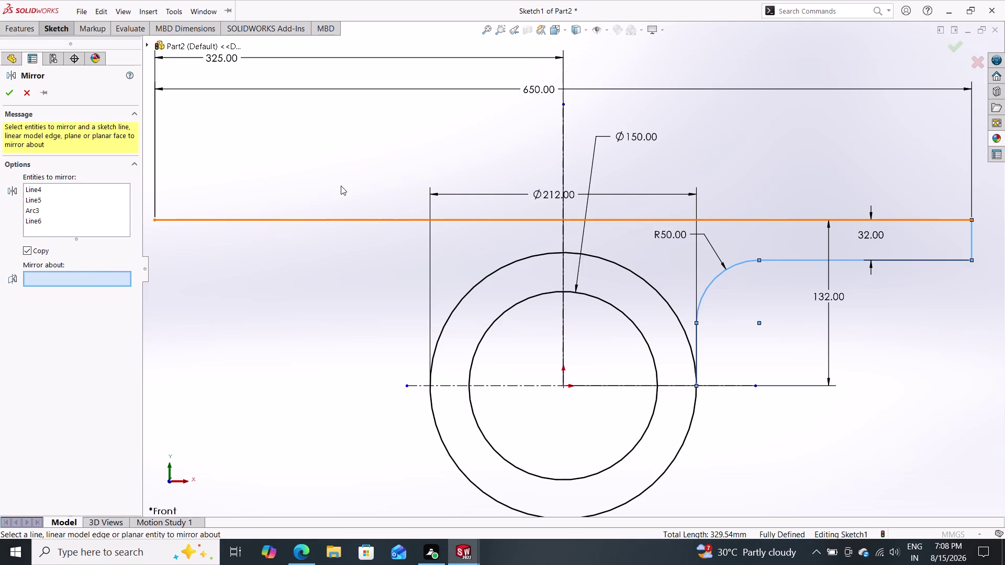
click(561, 139)
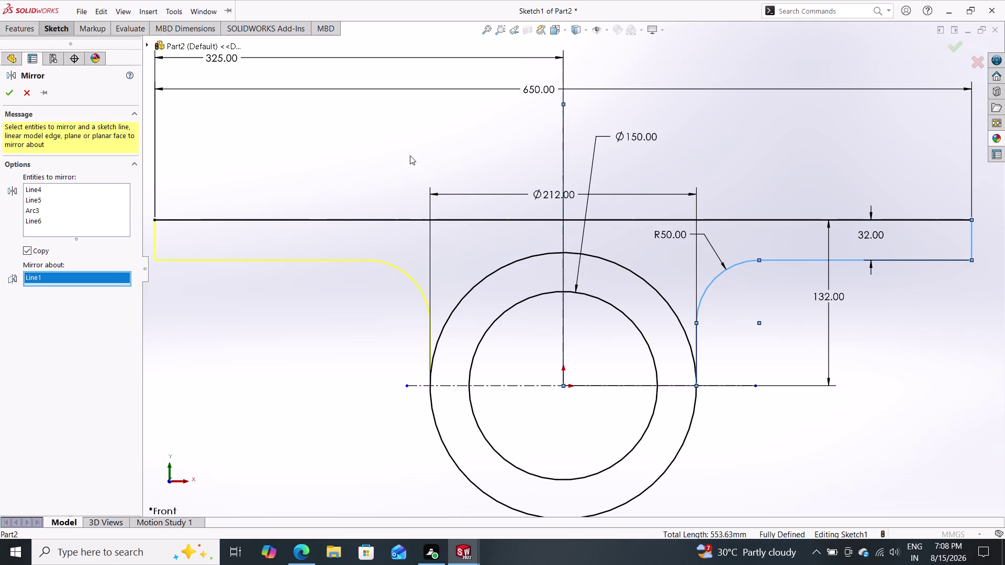
click(13, 89)
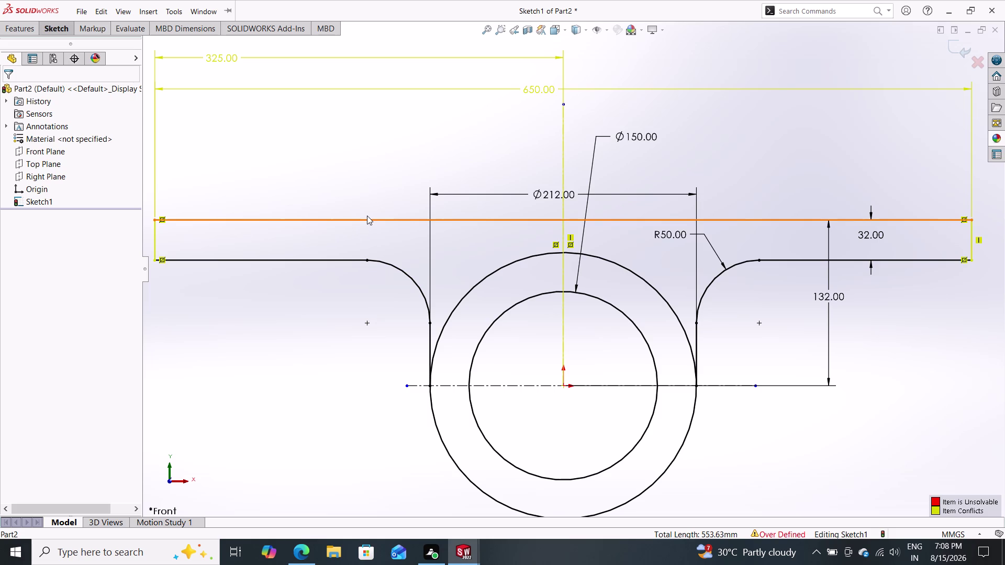
Delete the redundant 325.00 dimension so the mirrored sketch is fully defined.
scroll(up, 3)
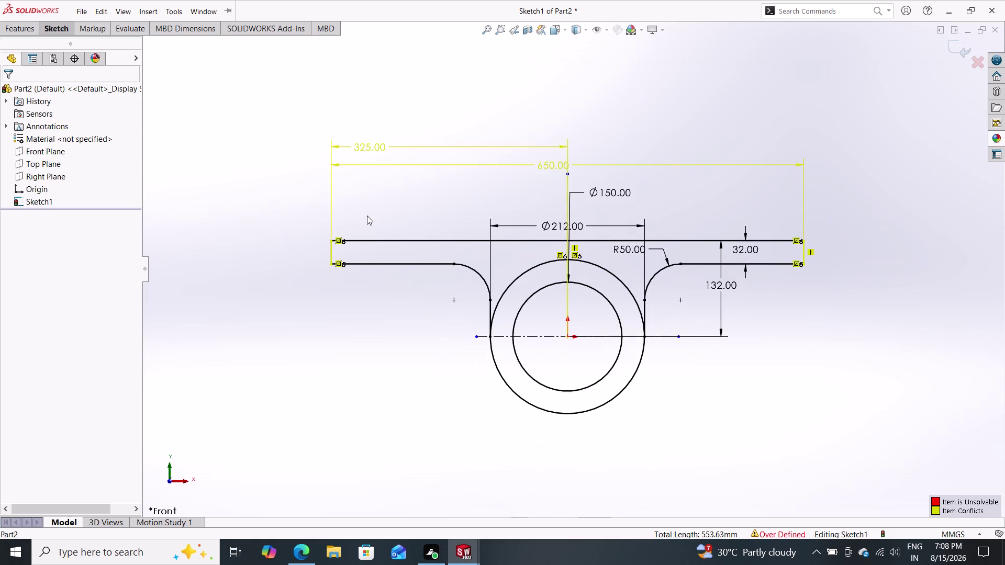
click(385, 145)
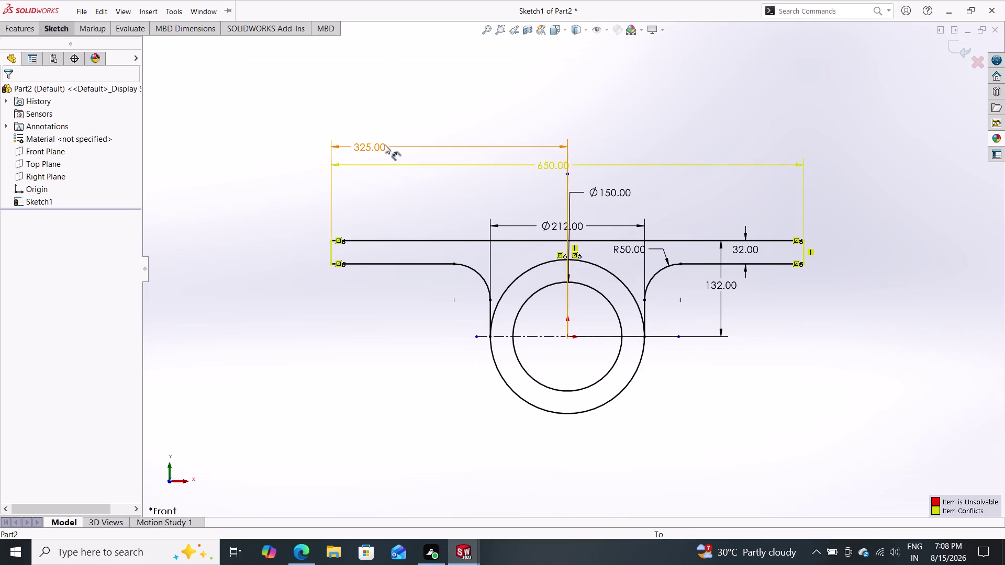
key(Delete)
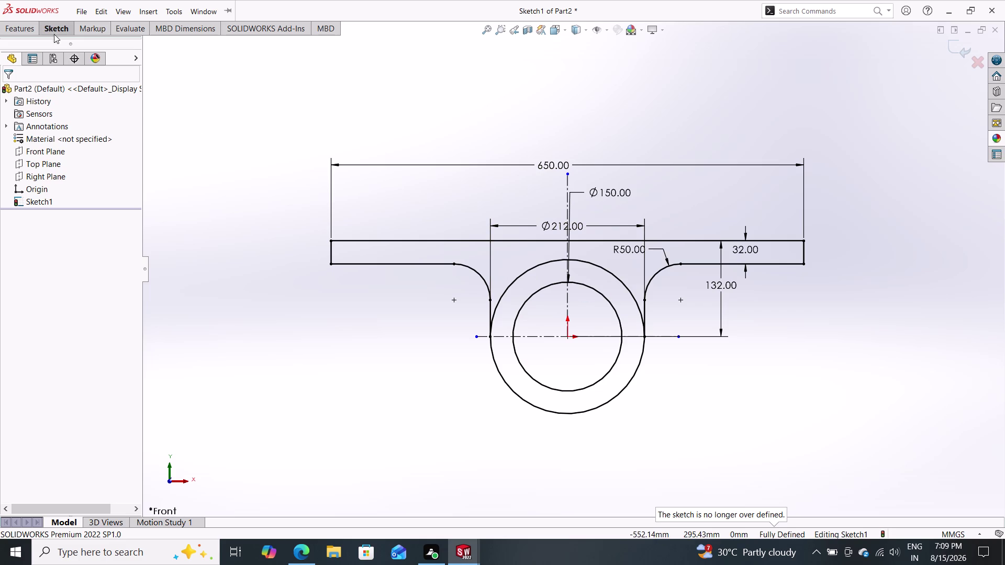
click(51, 32)
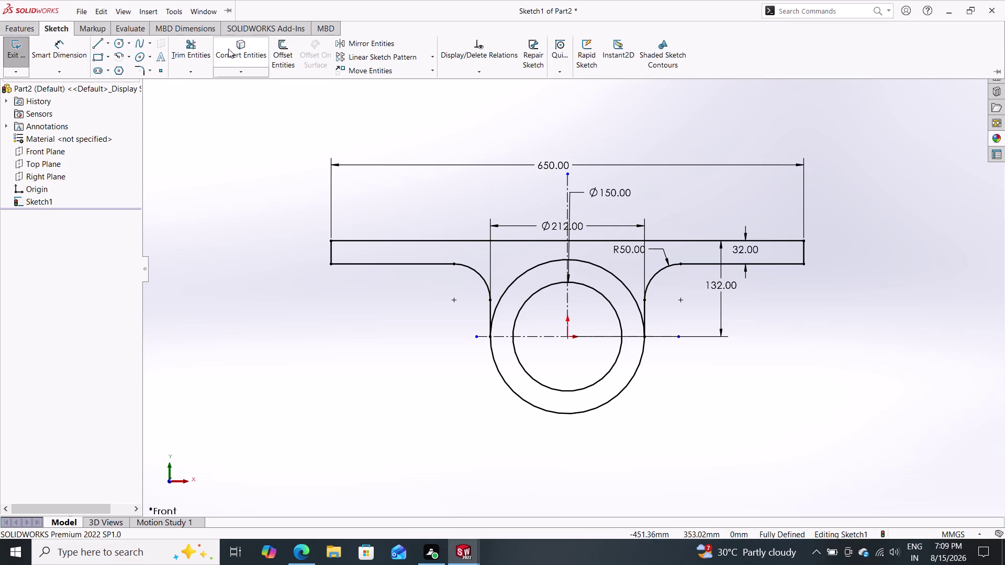
click(193, 47)
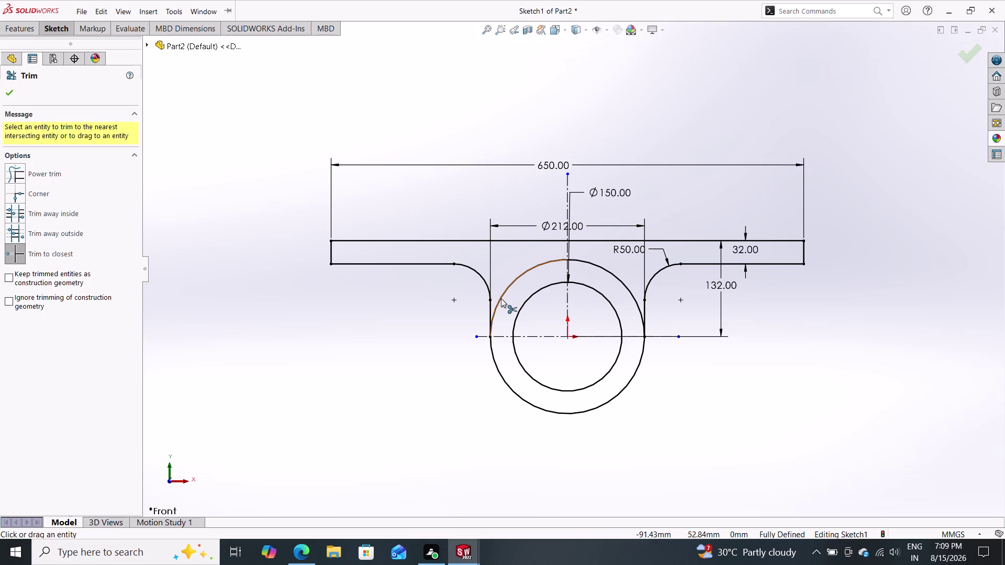
Trim the outer circle's upper-left and upper-right arcs between the two vertical lines.
click(501, 299)
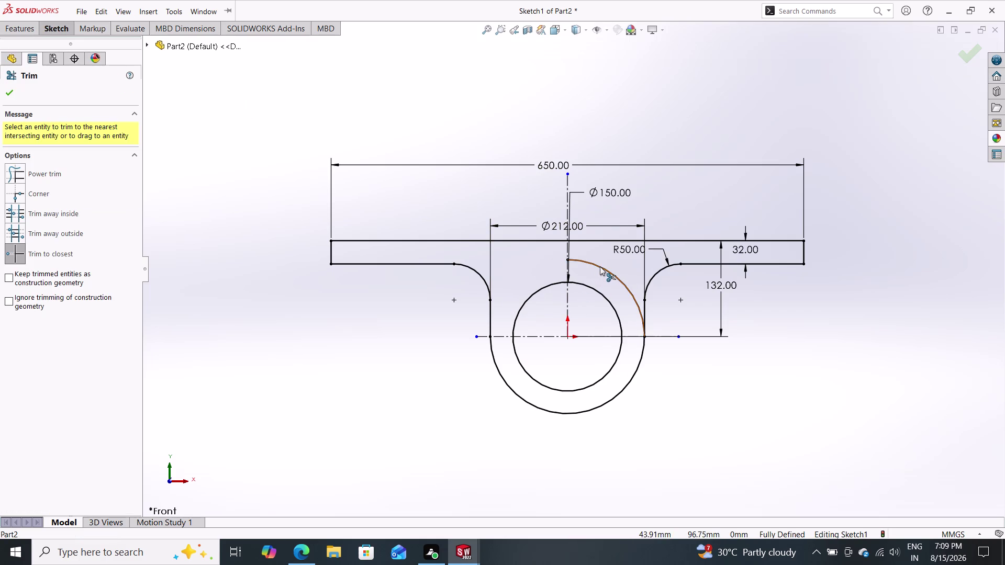
click(600, 266)
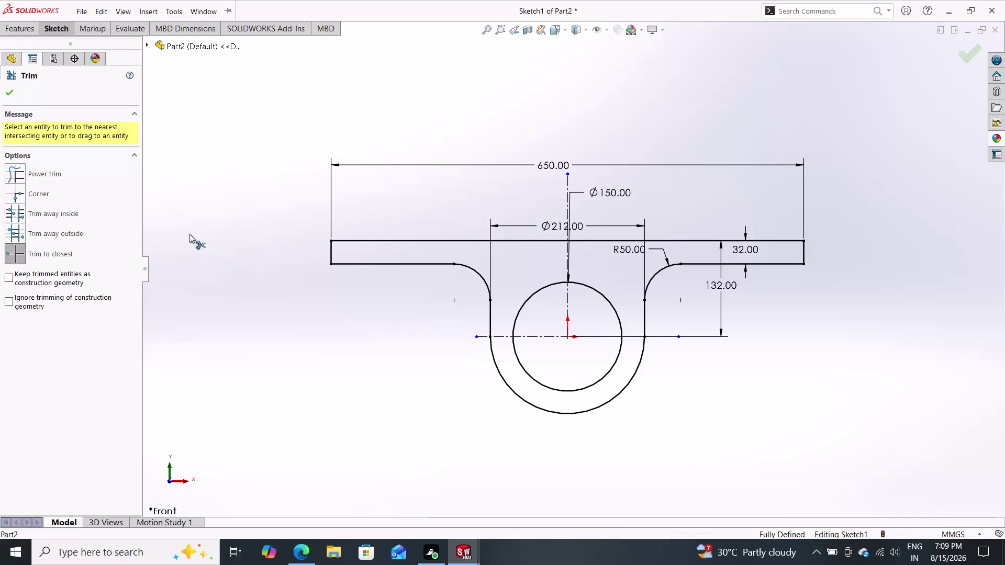
click(12, 96)
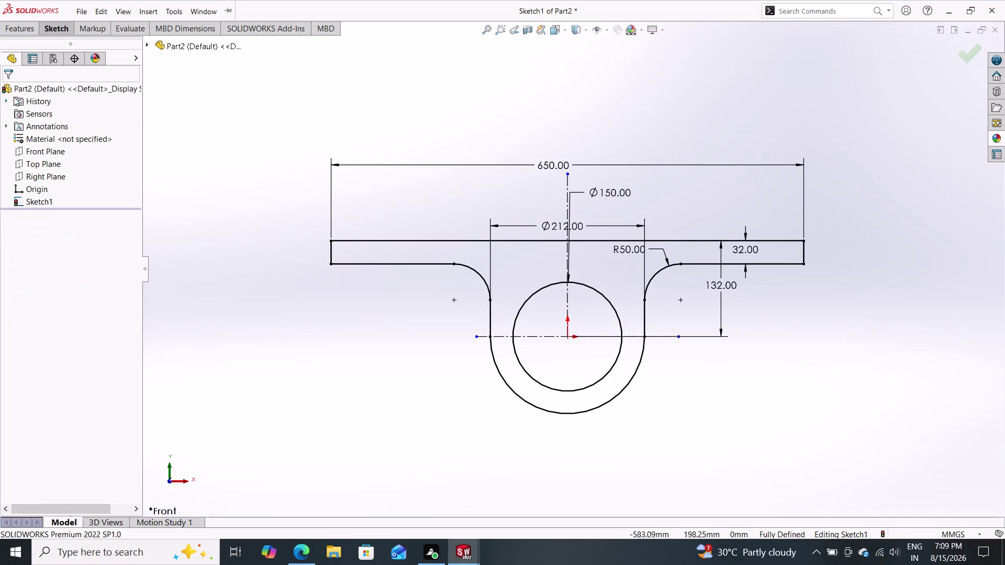
click(25, 33)
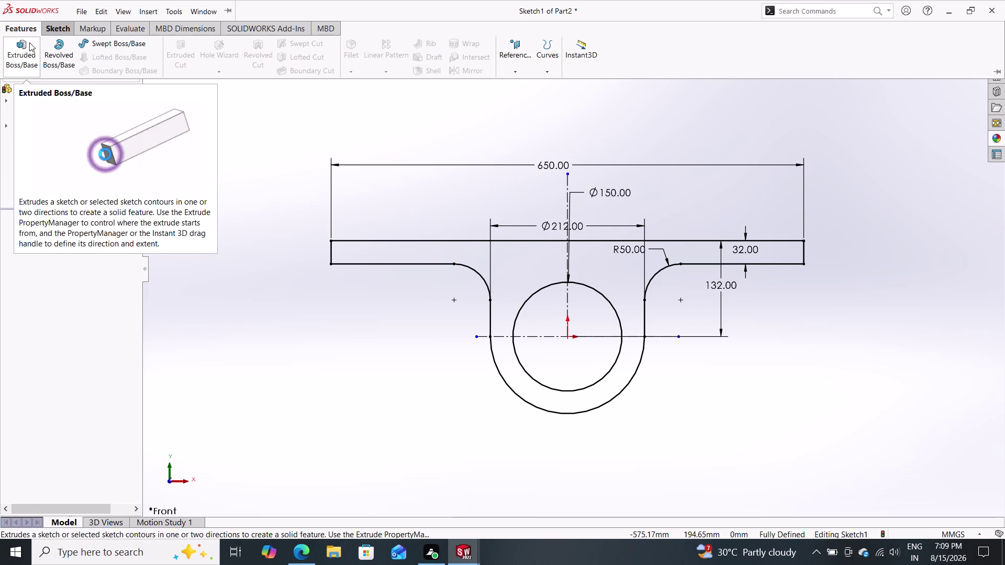
Extrude the bracket outline Mid Plane to 250 mm, creating Boss-Extrude1.
click(23, 58)
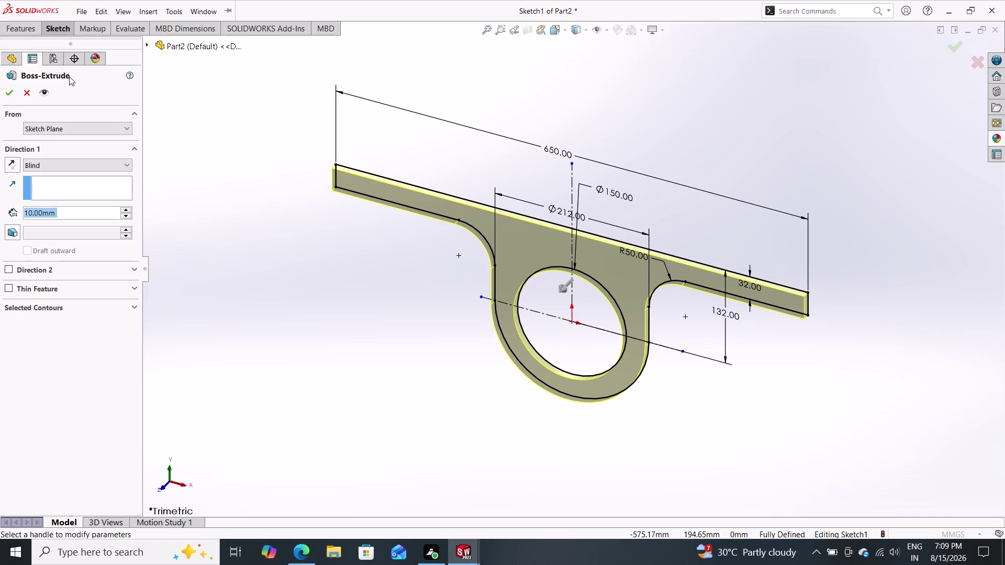
drag(69, 77, 84, 150)
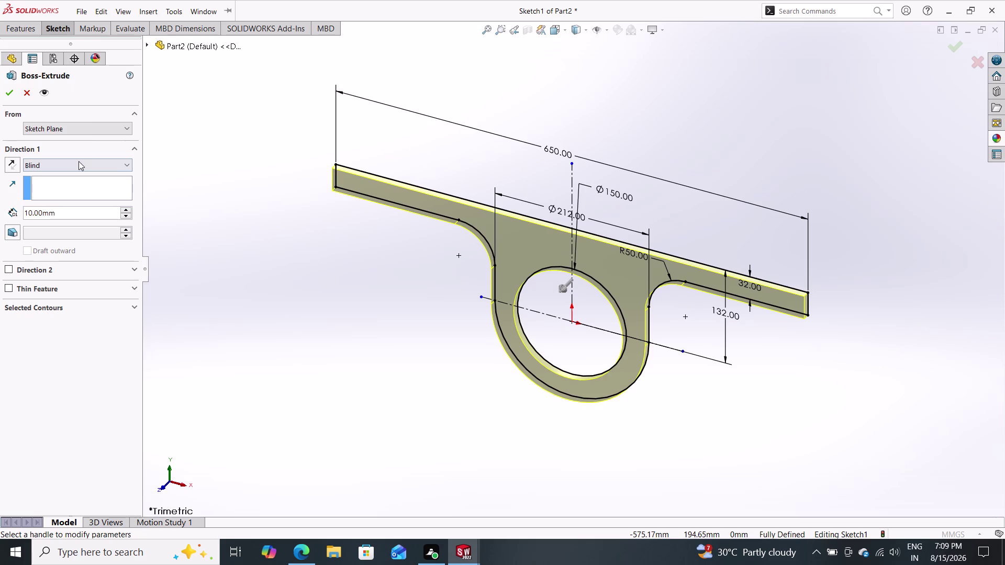
click(78, 161)
click(59, 218)
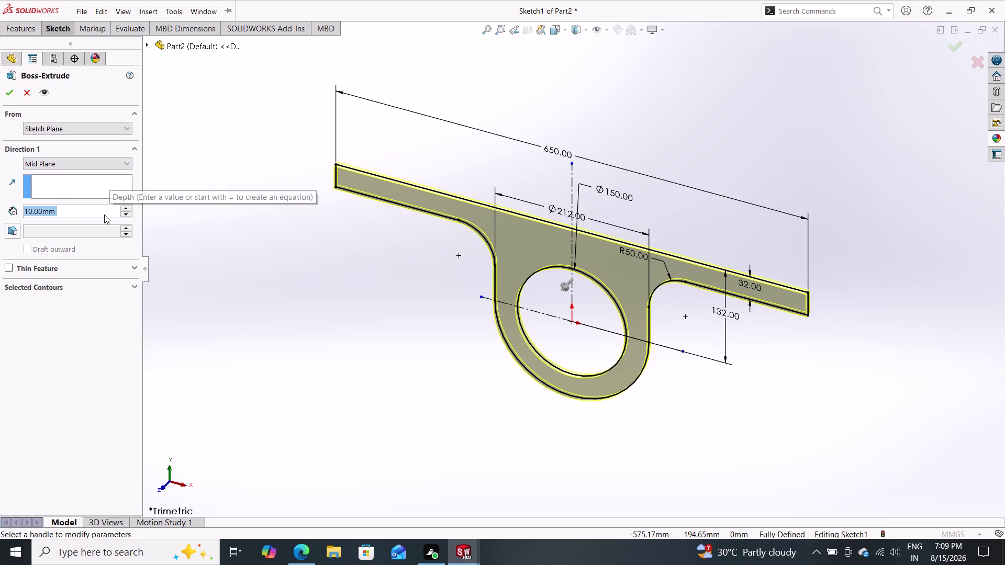
text(250)
key(Return)
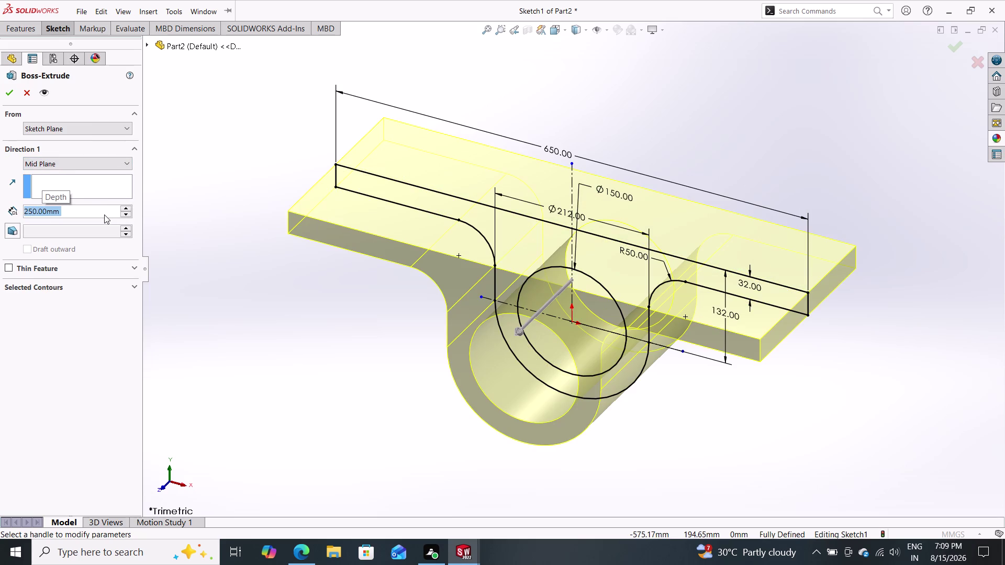
click(8, 92)
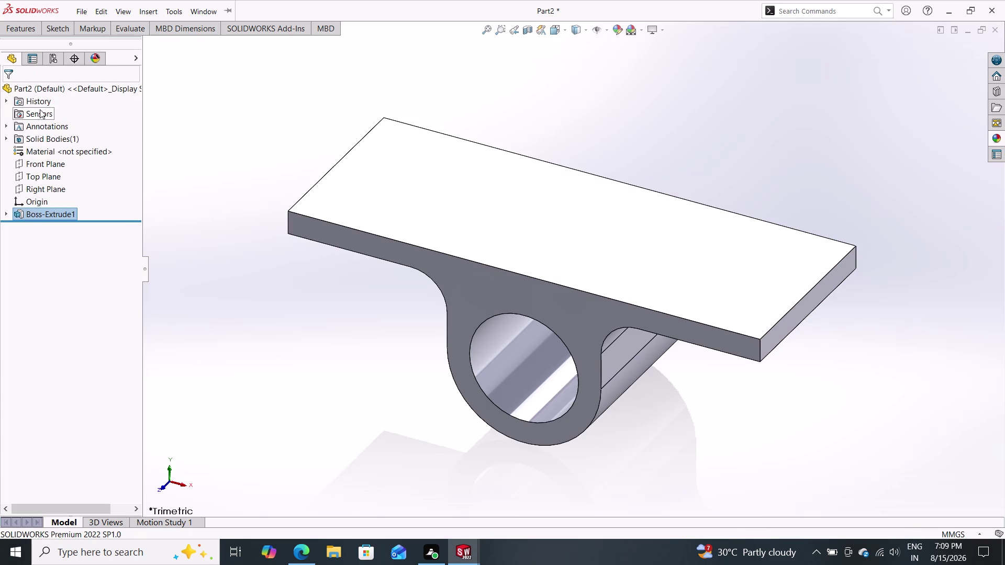
click(421, 187)
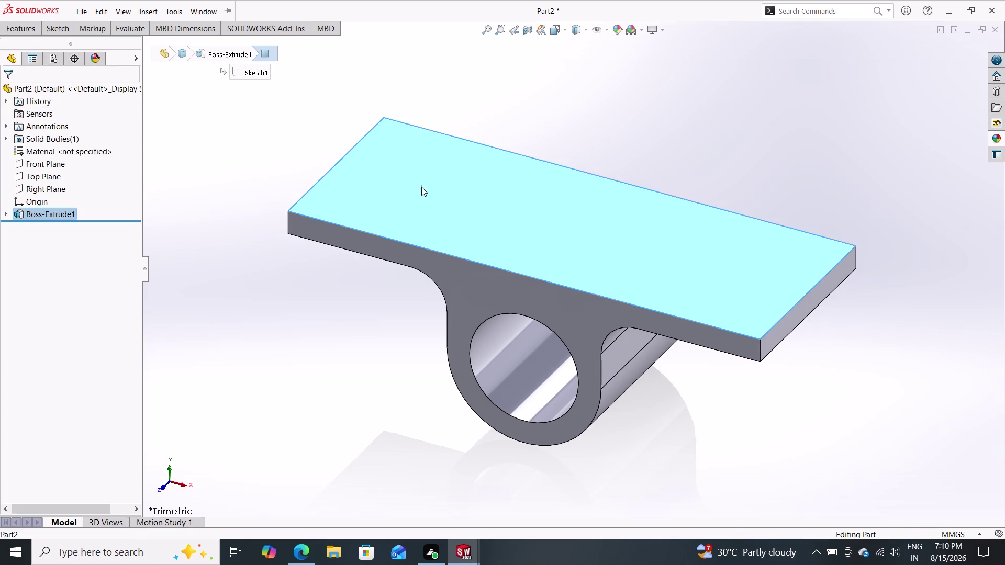
Open Sketch2 on the plate's top face with the Circle tool active.
click(468, 153)
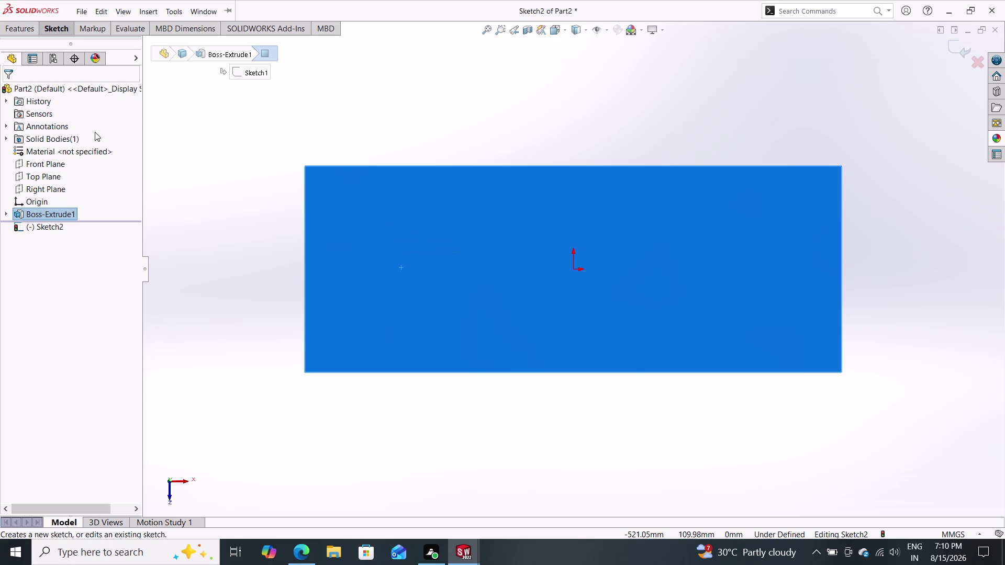
click(48, 31)
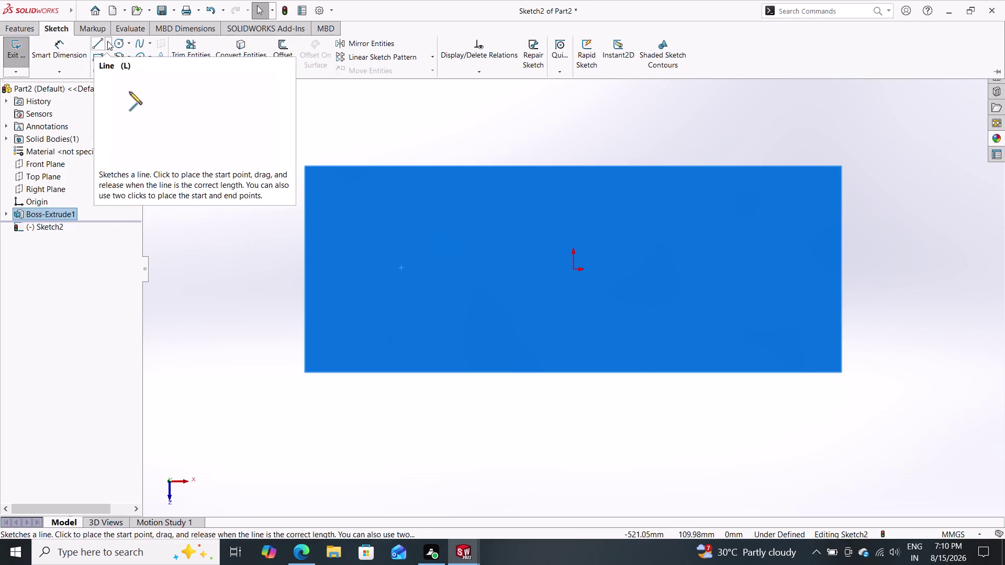
click(115, 42)
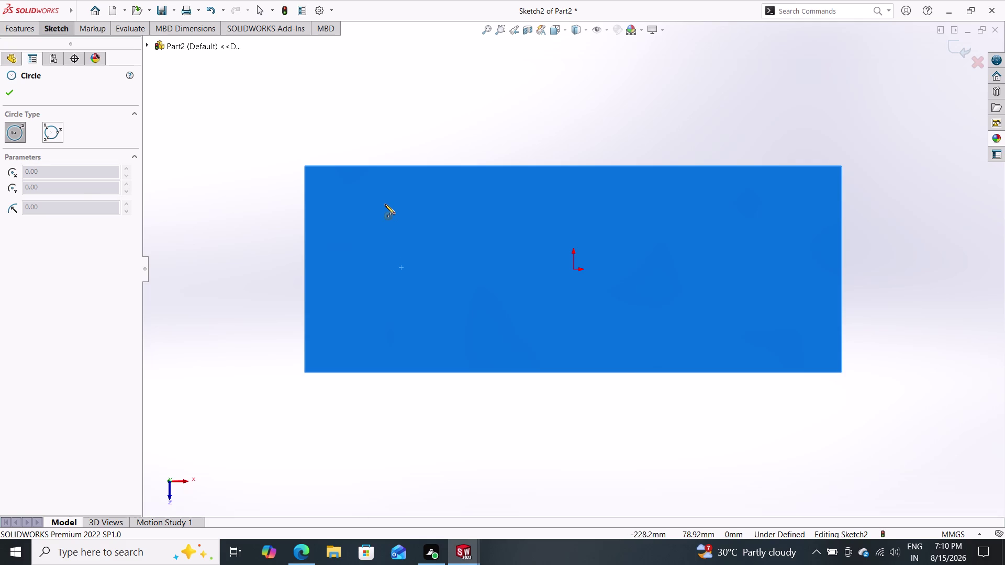
Draw two small hole circles near the plate's left side, one above the other.
click(386, 204)
click(393, 211)
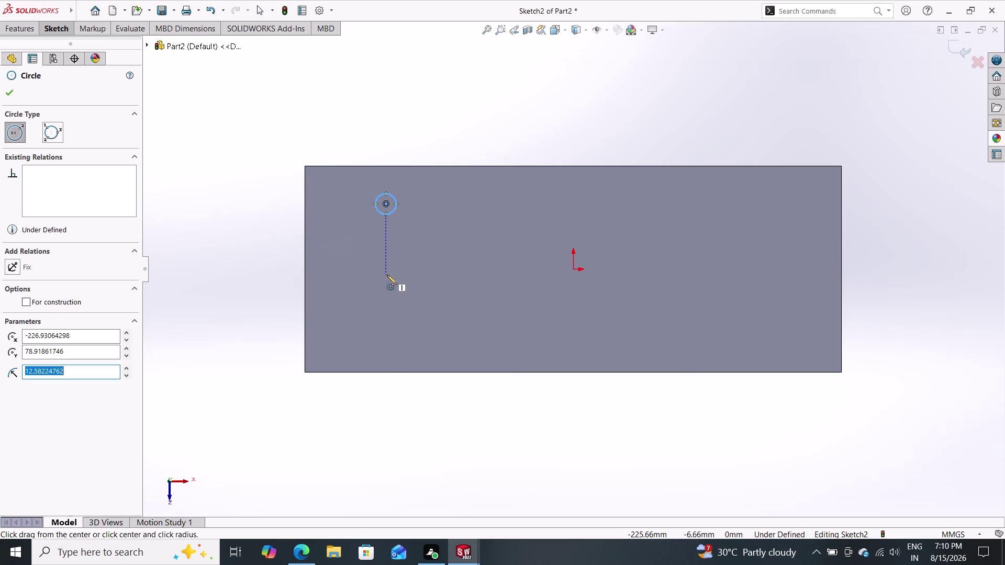
click(388, 313)
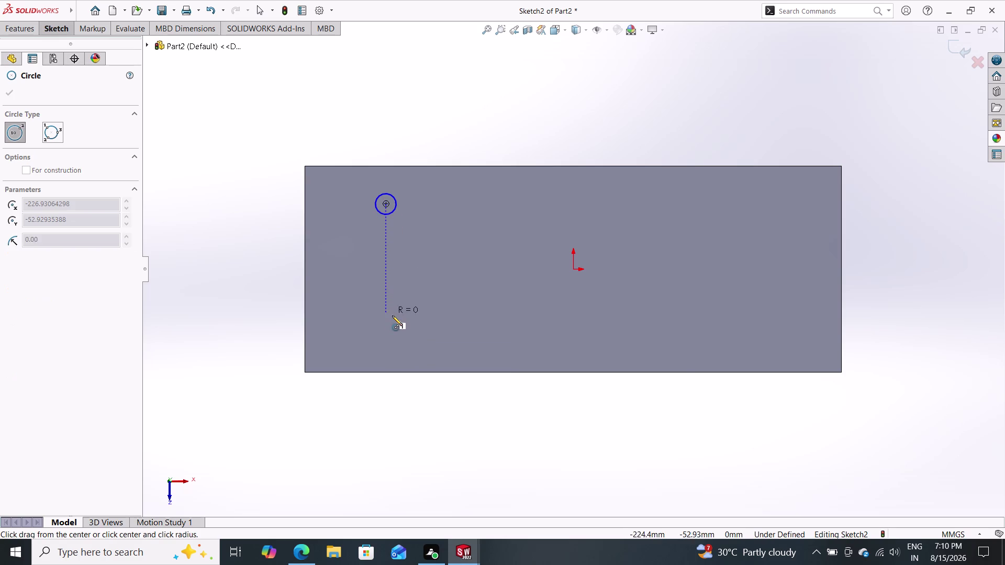
click(397, 319)
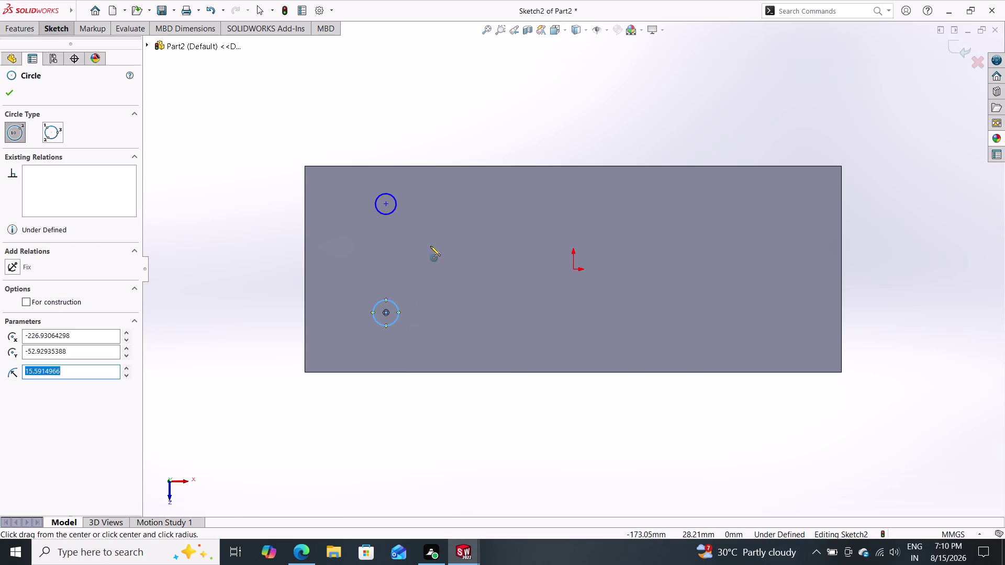
key(Escape)
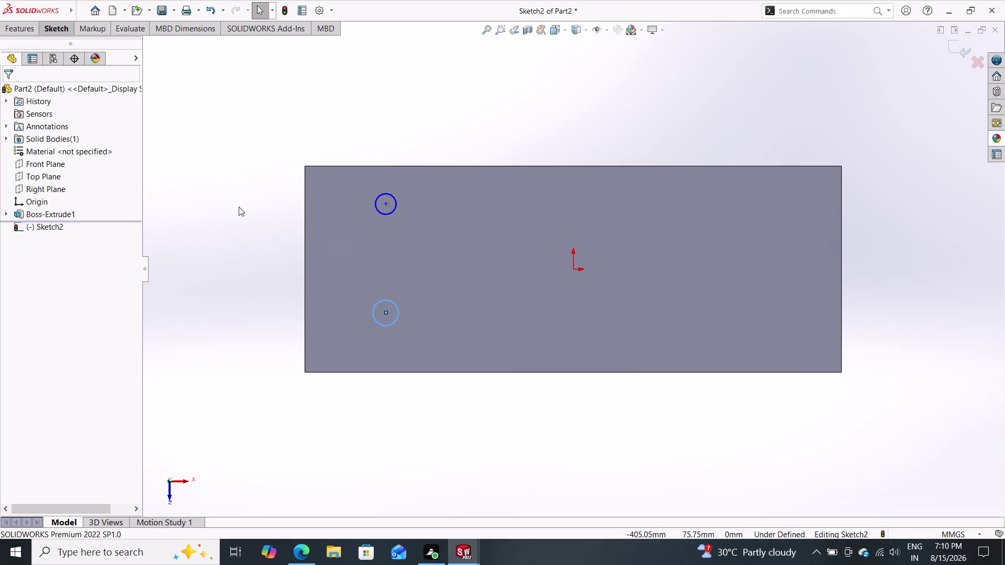
key(Escape)
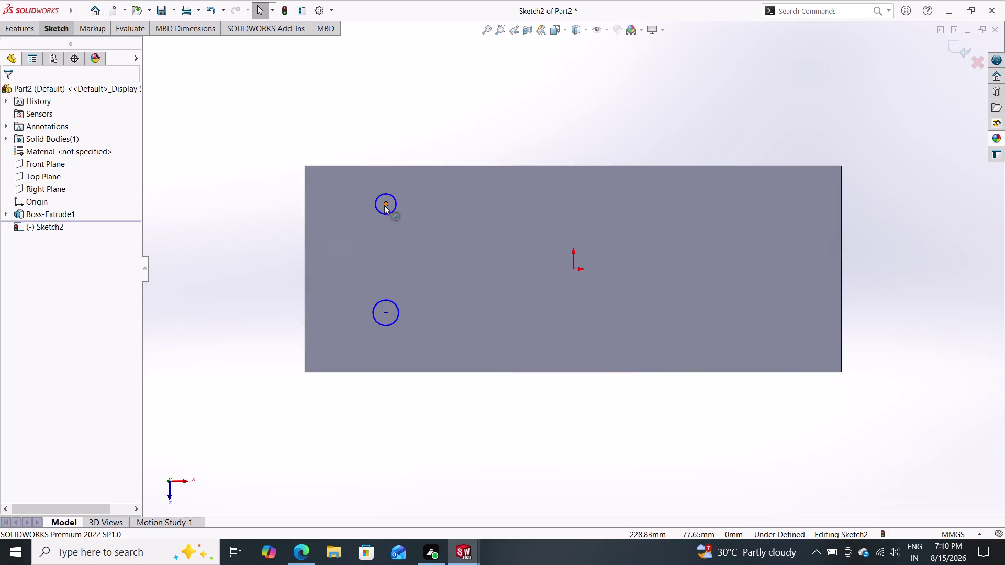
Add a Vertical relation between the two circles' centre points.
click(384, 205)
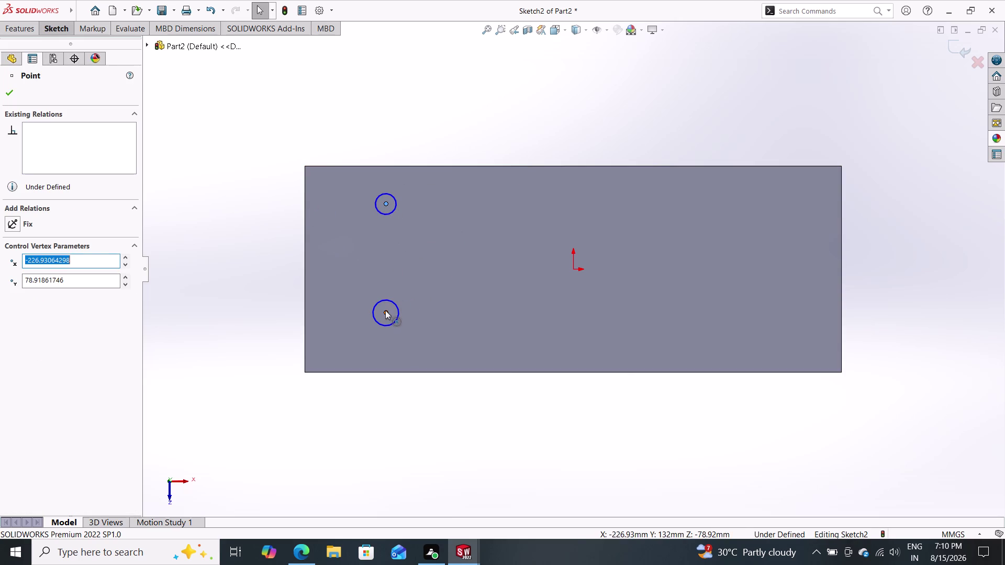
click(385, 311)
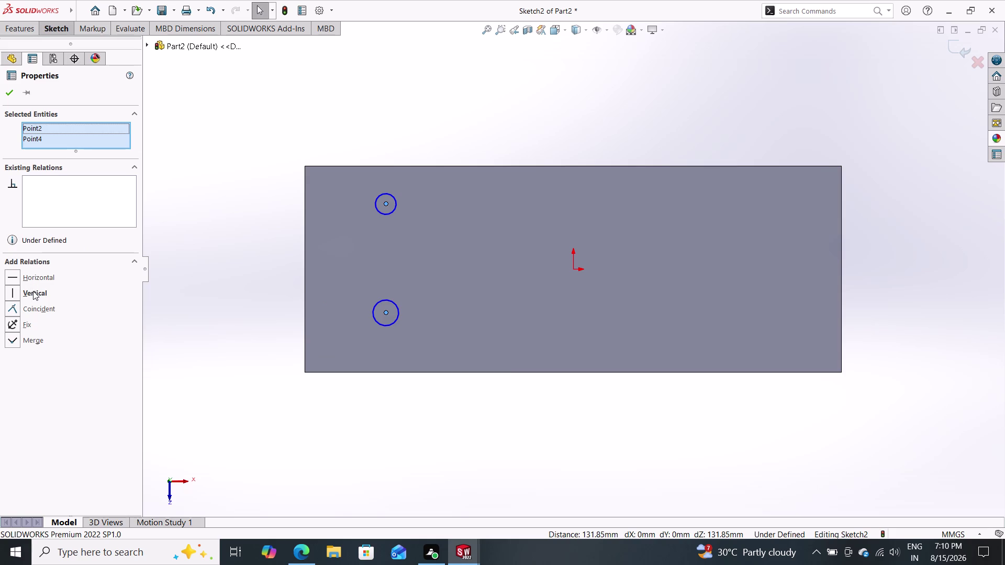
click(33, 291)
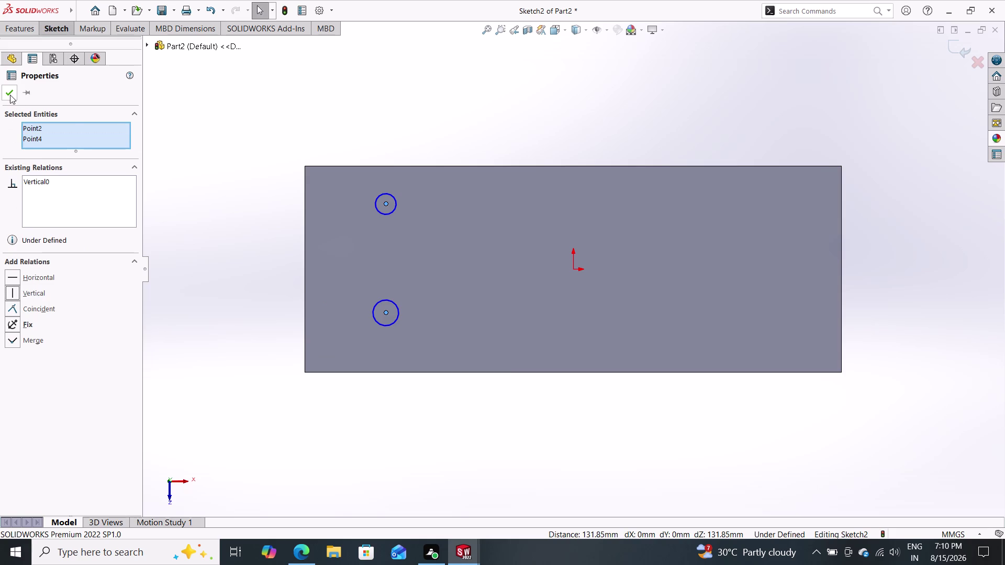
click(10, 95)
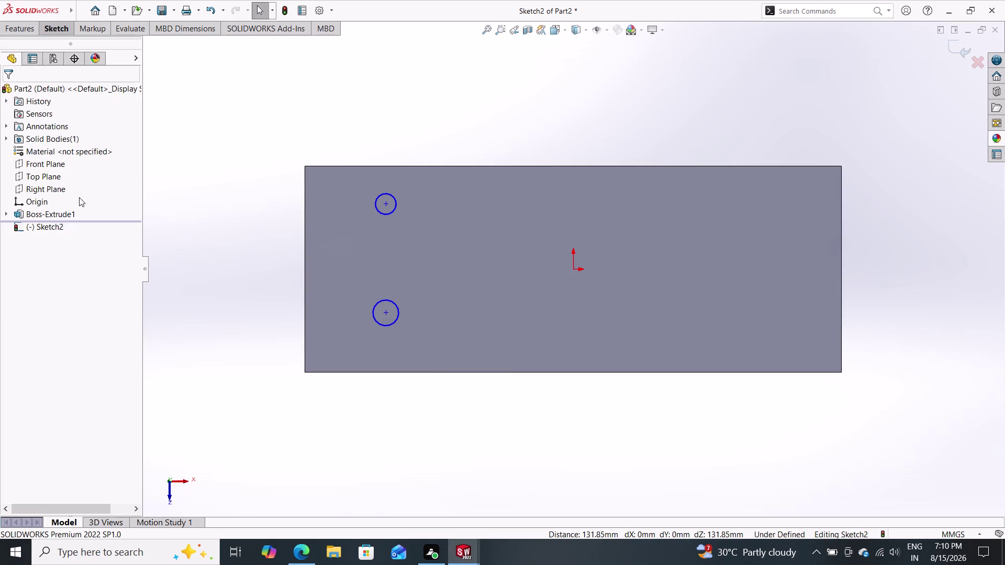
click(45, 26)
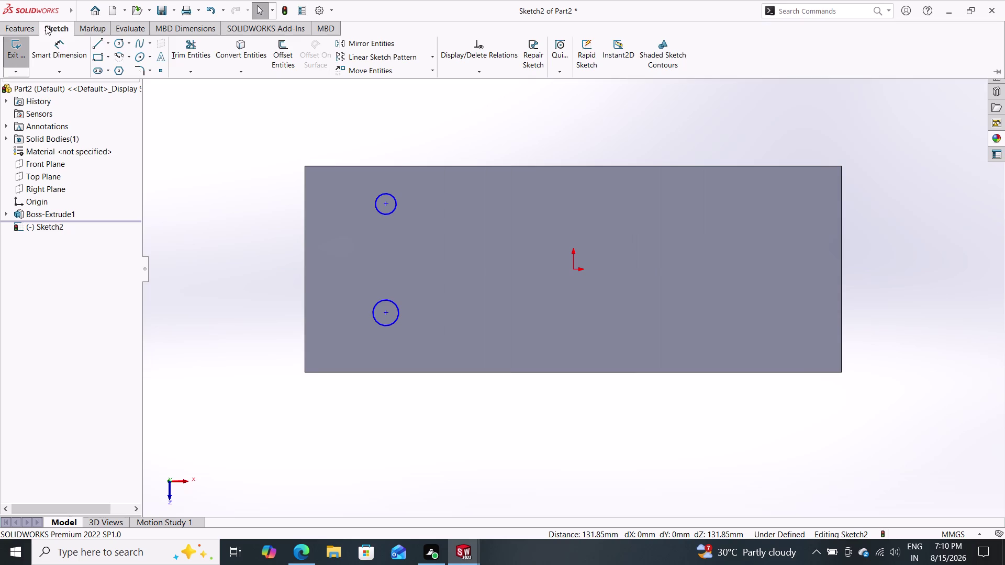
click(63, 48)
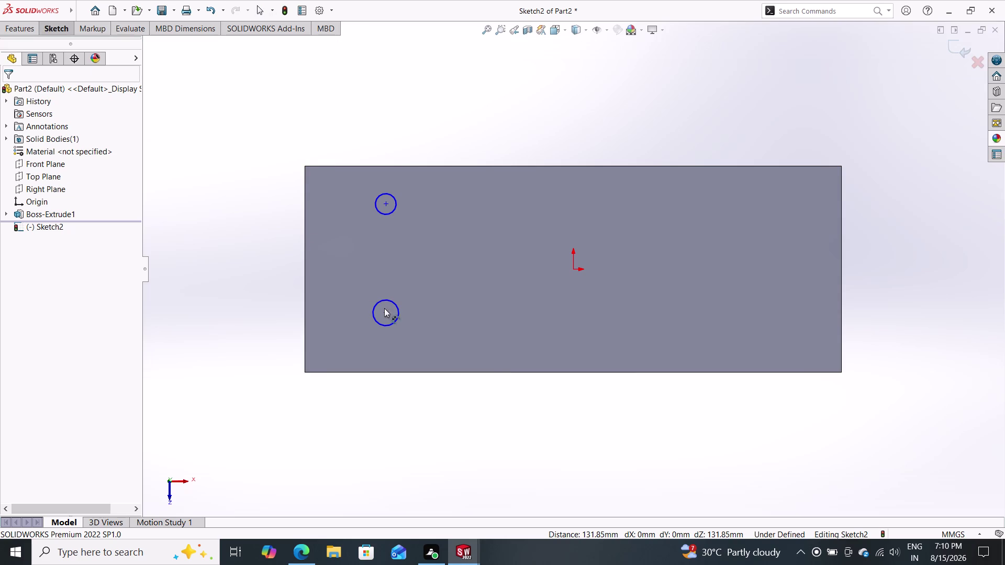
Dimension the lower hole circle to a 25 mm diameter.
click(389, 323)
click(408, 413)
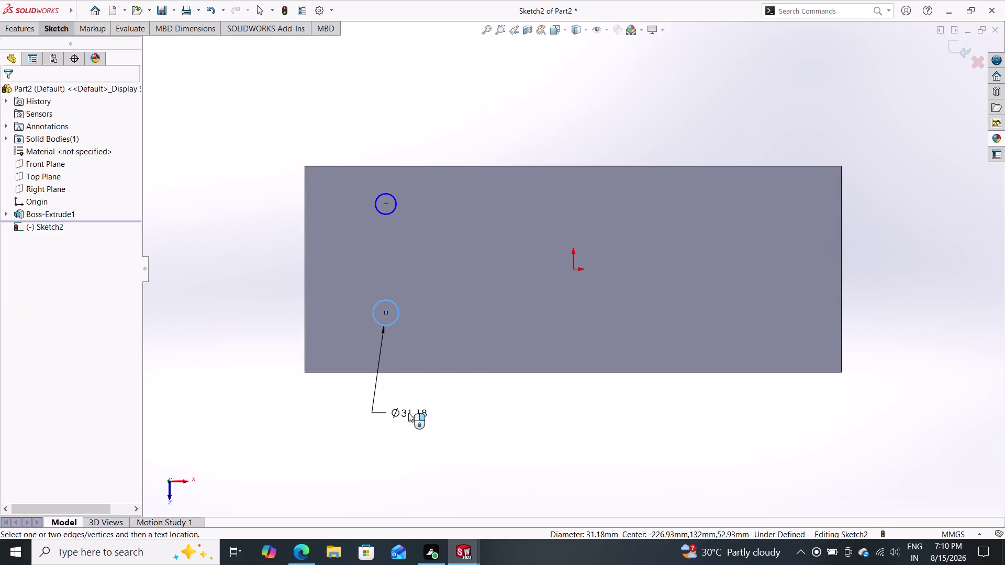
text(25)
key(Return)
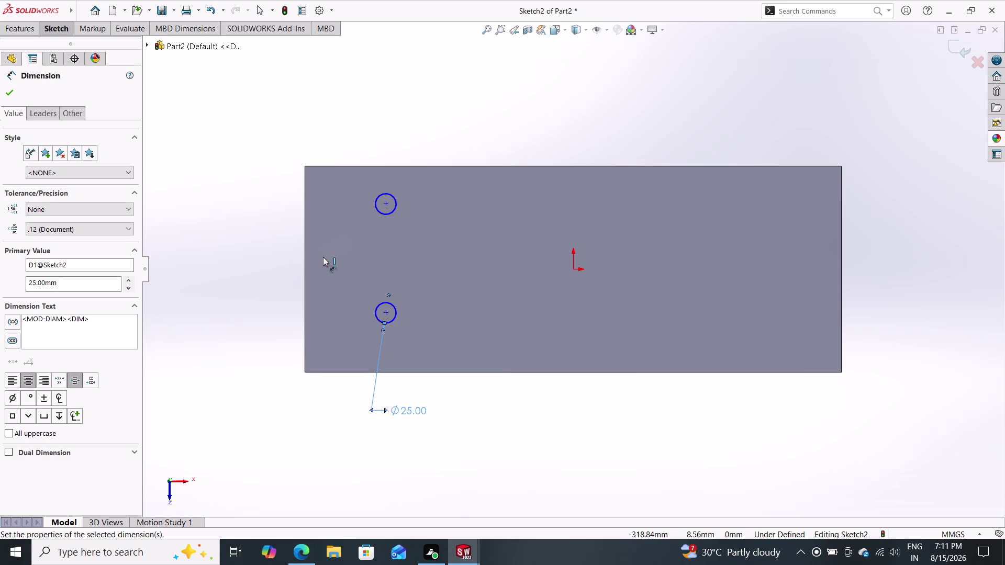
click(385, 204)
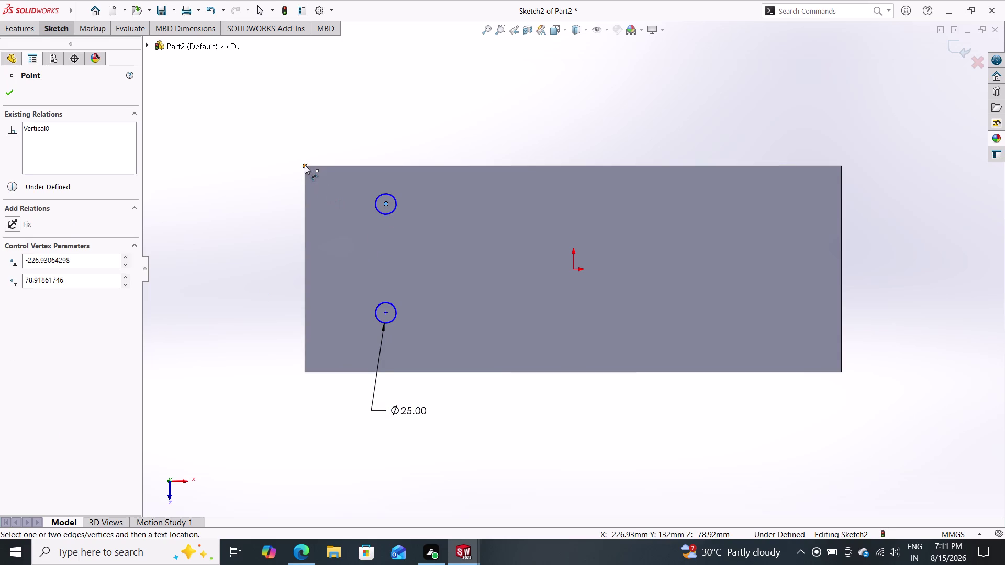
Dimension the upper hole centre 62.5 mm below the plate's top edge.
click(305, 167)
click(257, 184)
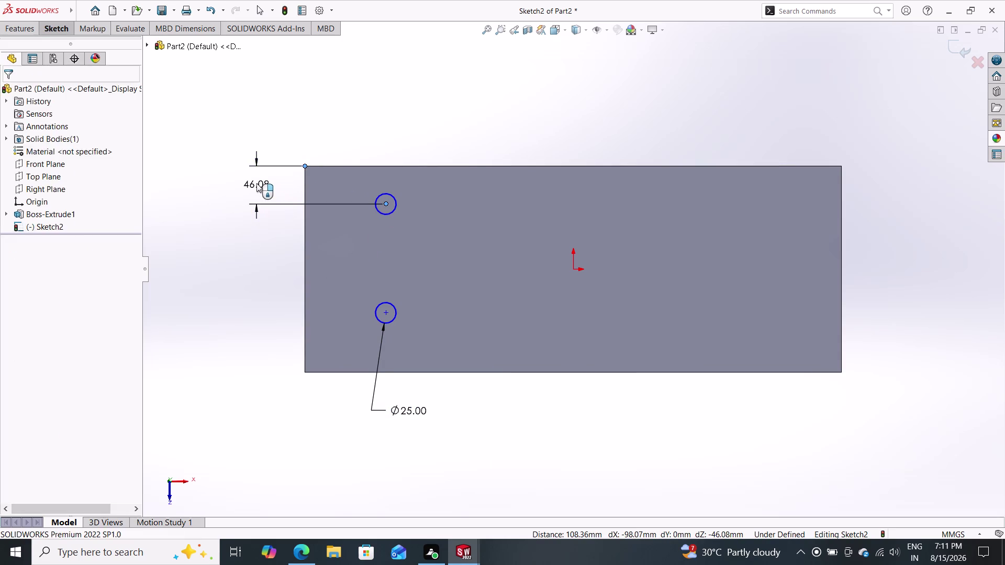
text(6)
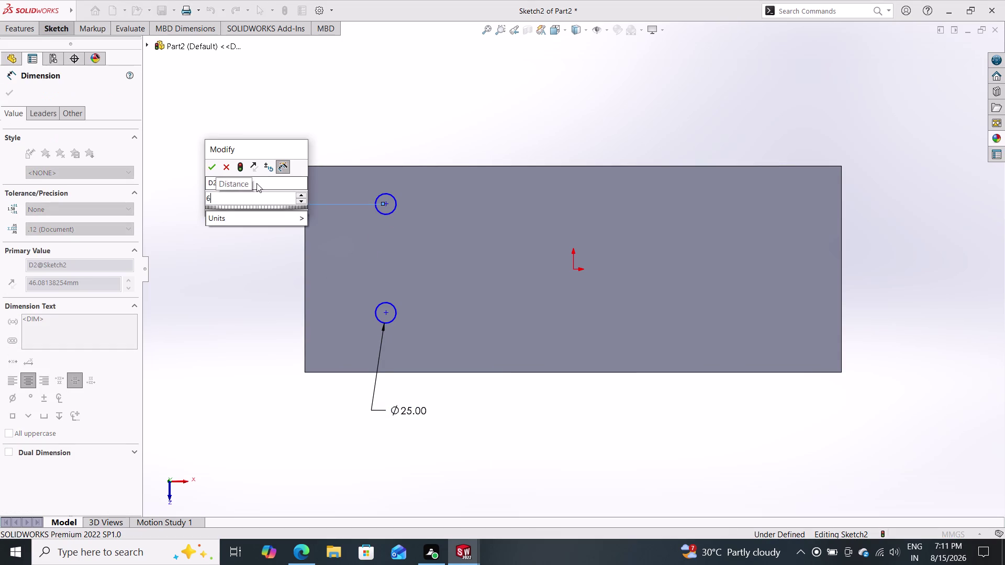
text(2.5)
key(Return)
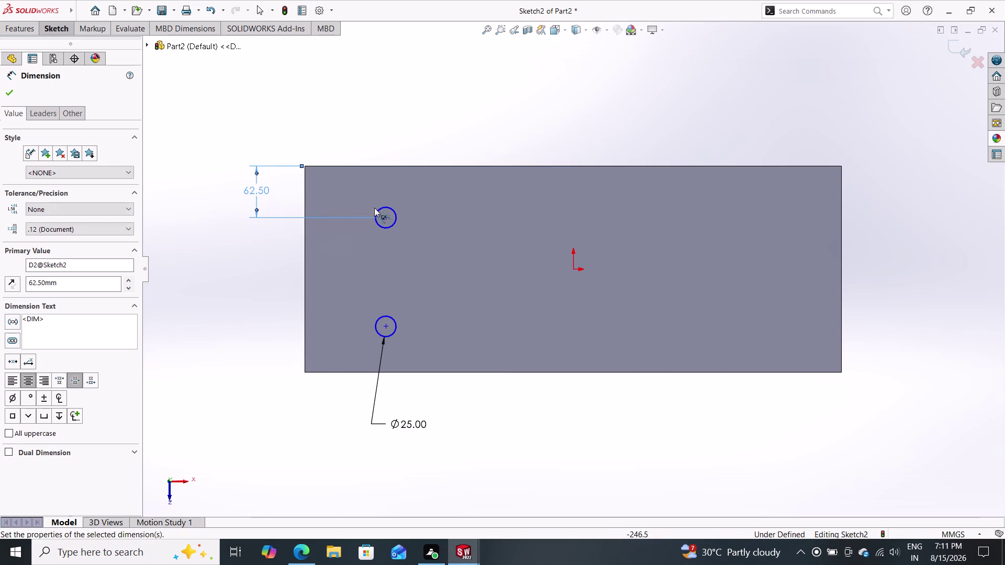
Set the centre-to-centre spacing between the two holes to 125 mm.
click(385, 216)
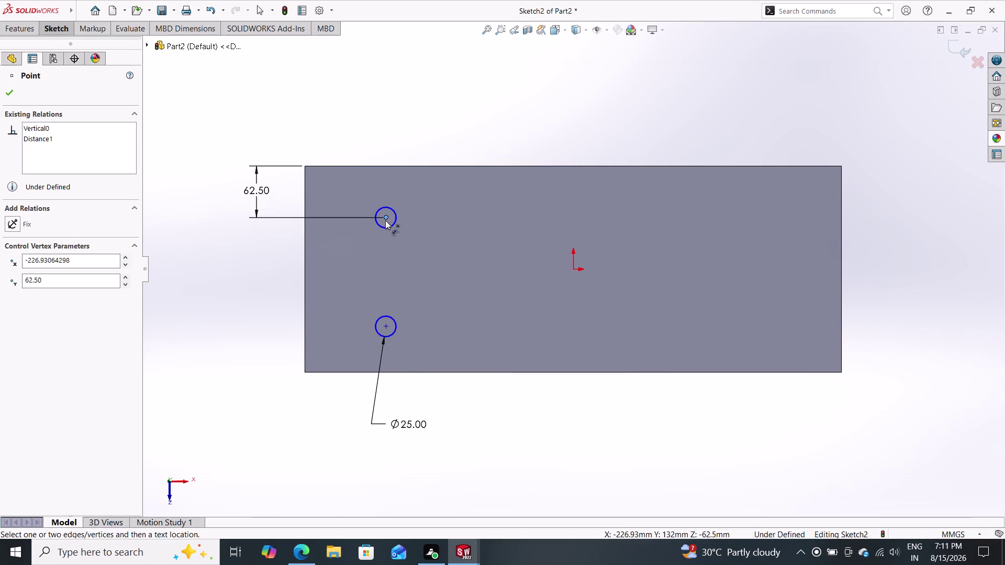
drag(384, 328, 357, 325)
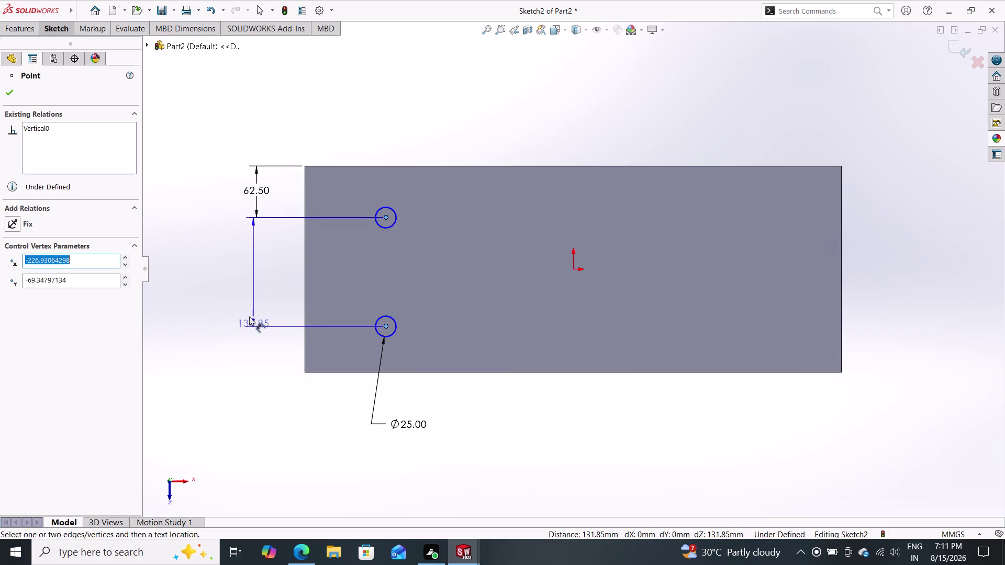
click(245, 289)
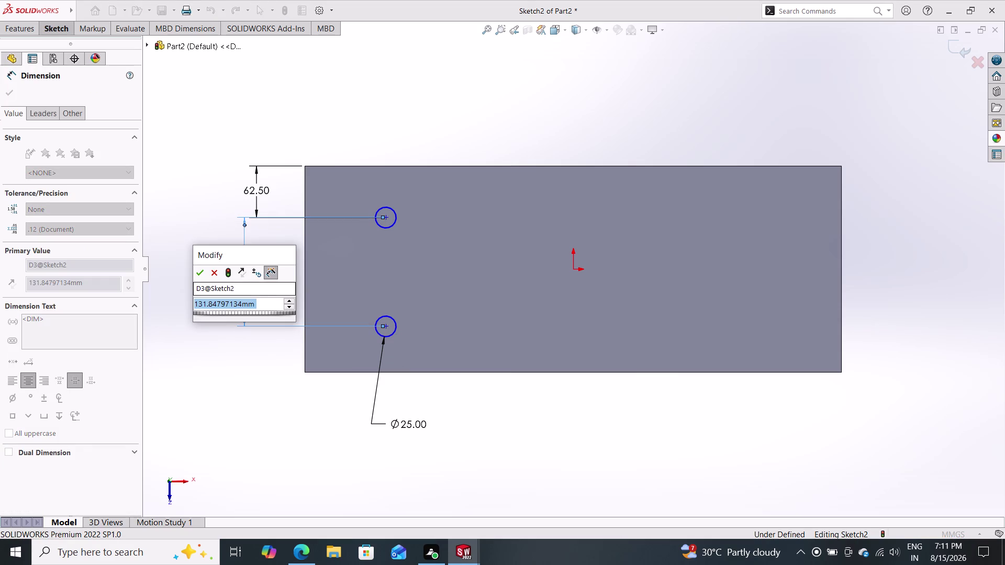
text(15)
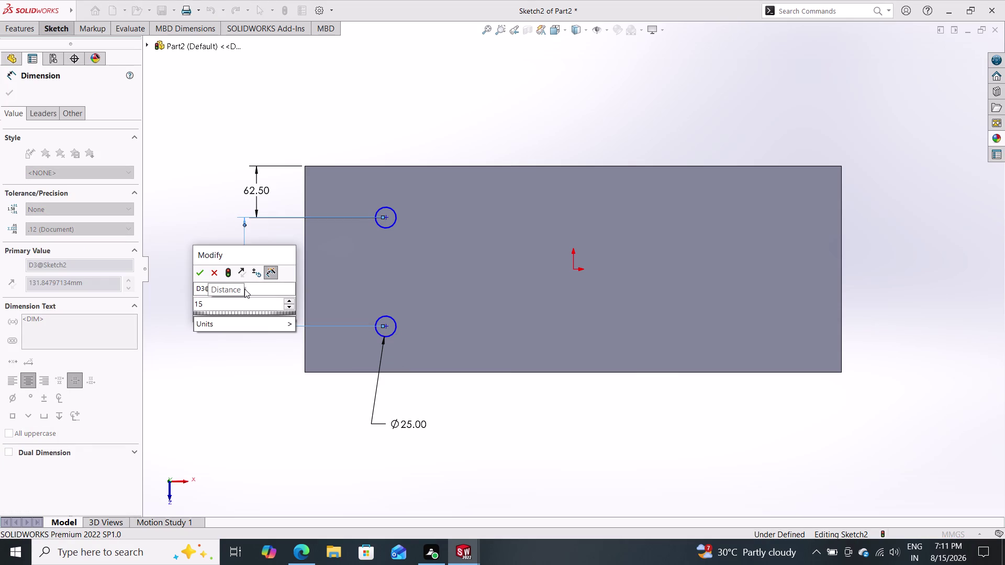
key(BackSpace)
text(25)
key(Return)
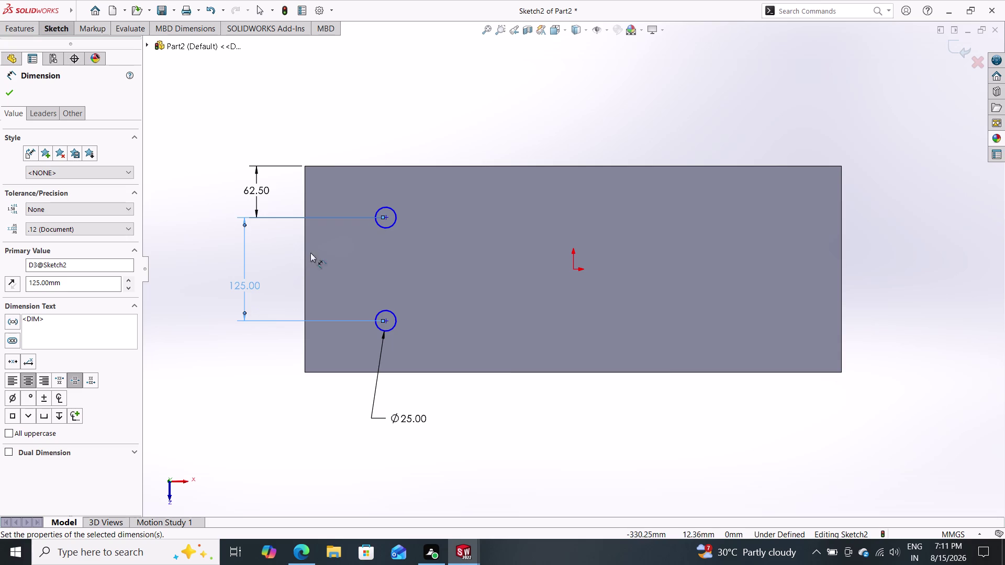
Dimension the upper hole centre 75 mm from the plate's left edge.
drag(386, 214, 381, 209)
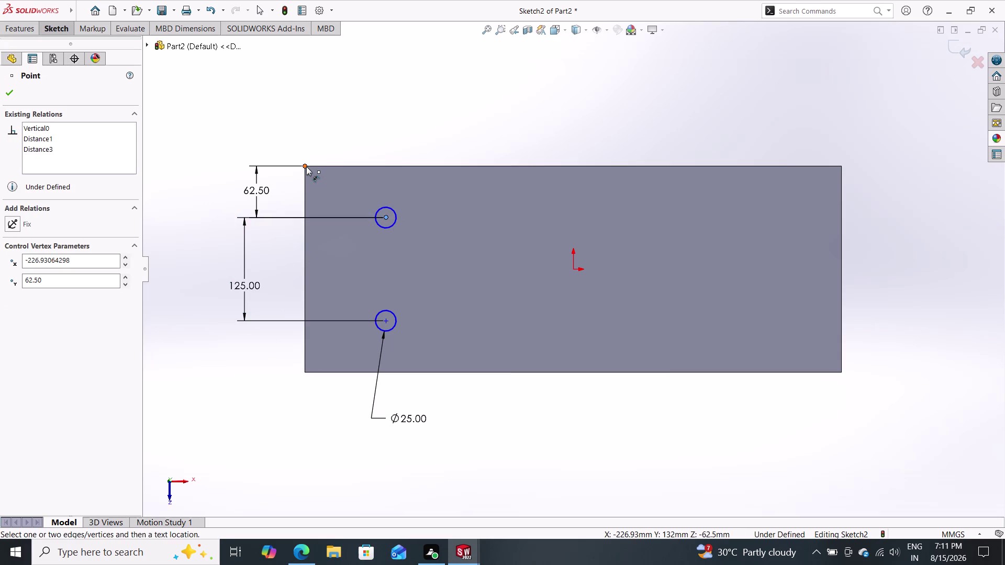
click(306, 166)
click(346, 120)
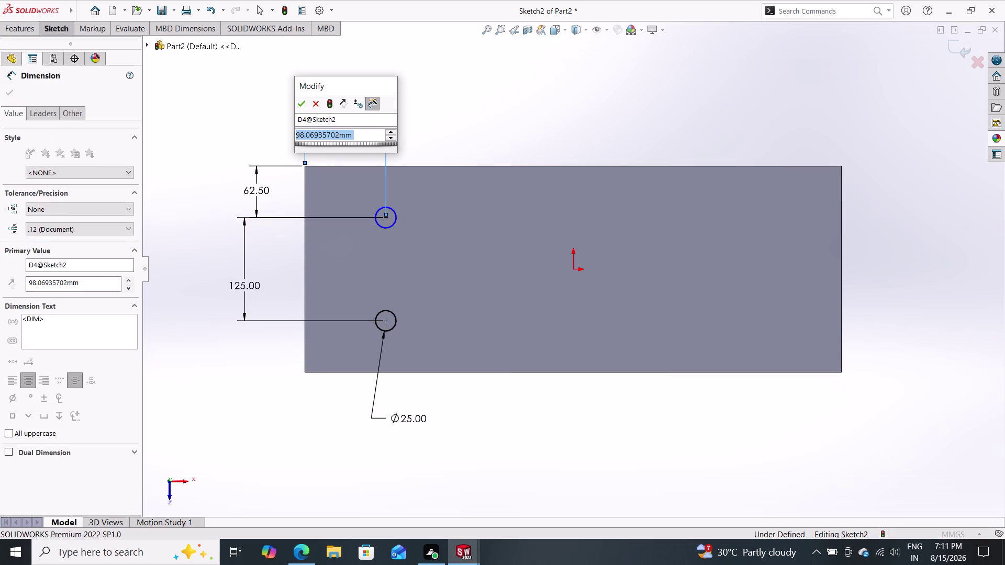
text(75)
key(Return)
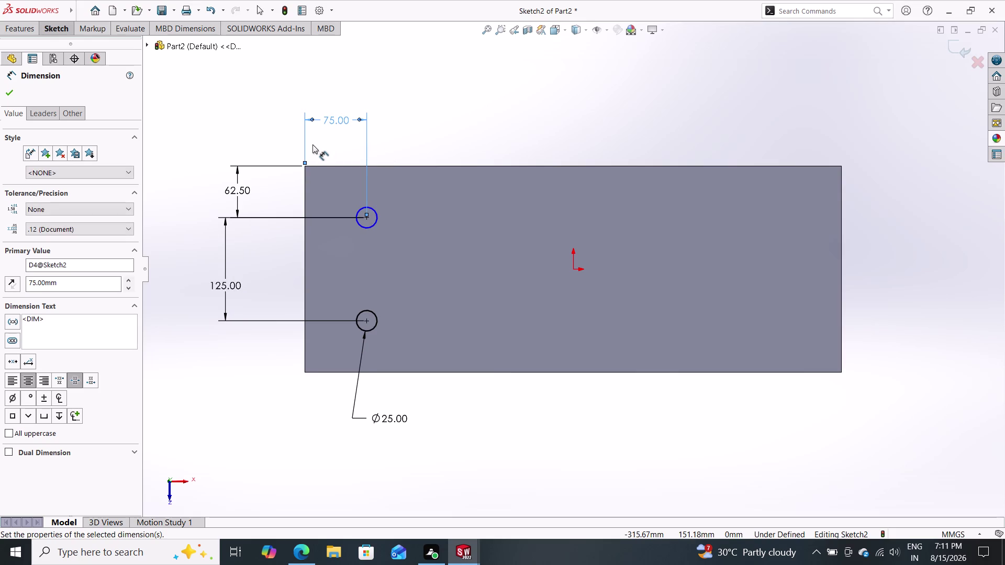
click(14, 92)
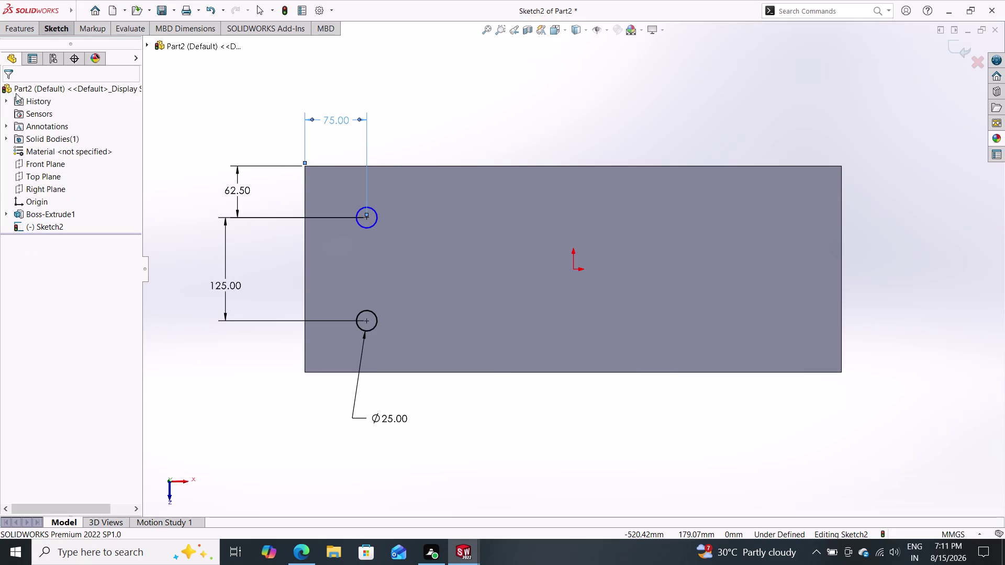
Add an Equal relation between the upper and lower hole circles.
click(379, 212)
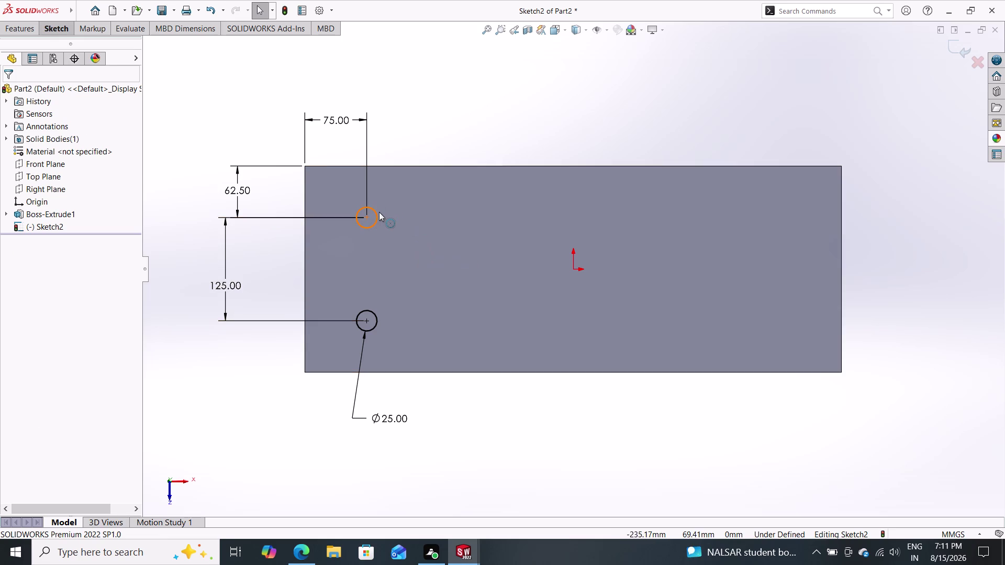
click(378, 320)
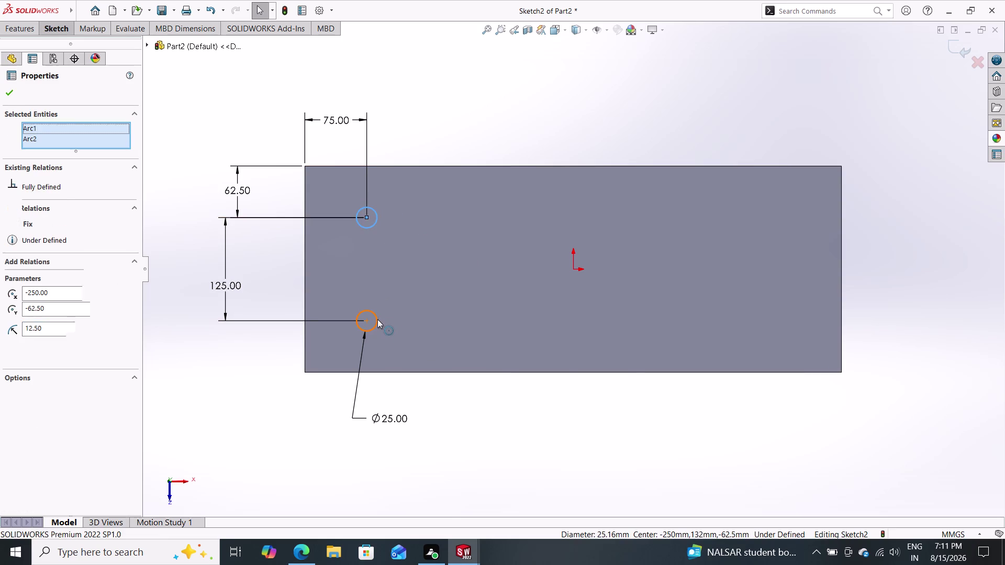
click(37, 323)
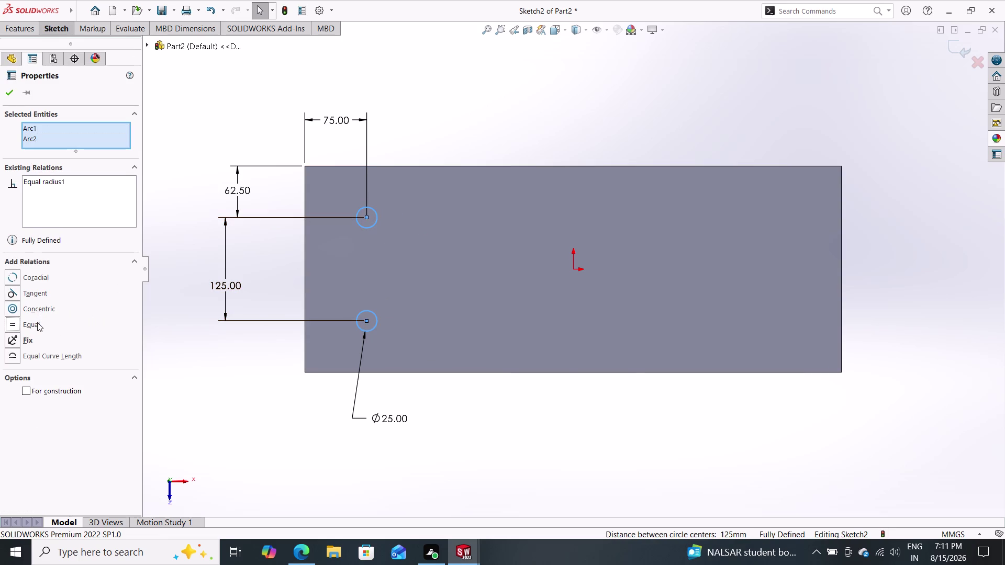
click(10, 90)
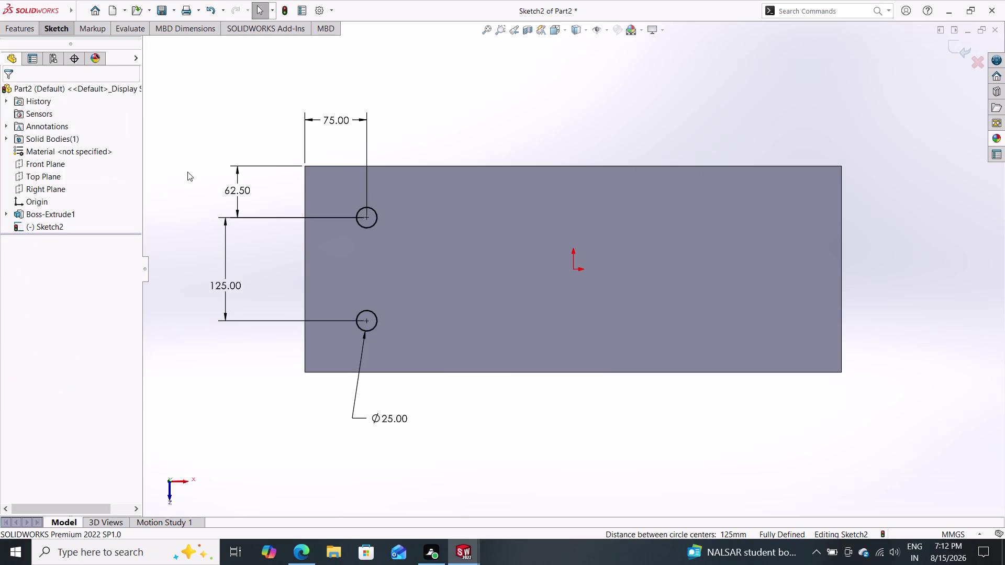
click(48, 29)
click(107, 46)
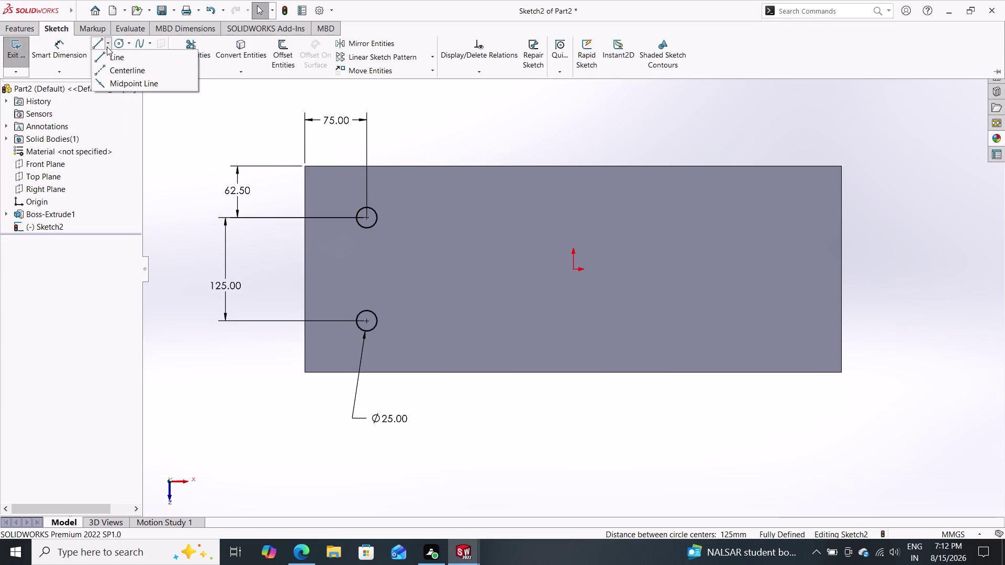
Draw a vertical centerline from the origin up past the plate's top edge.
click(118, 69)
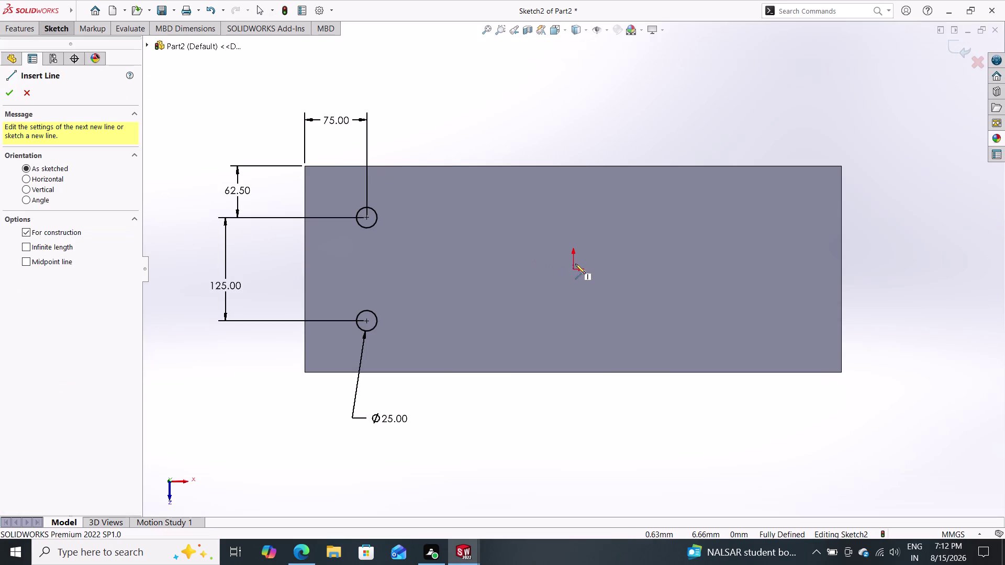
click(575, 268)
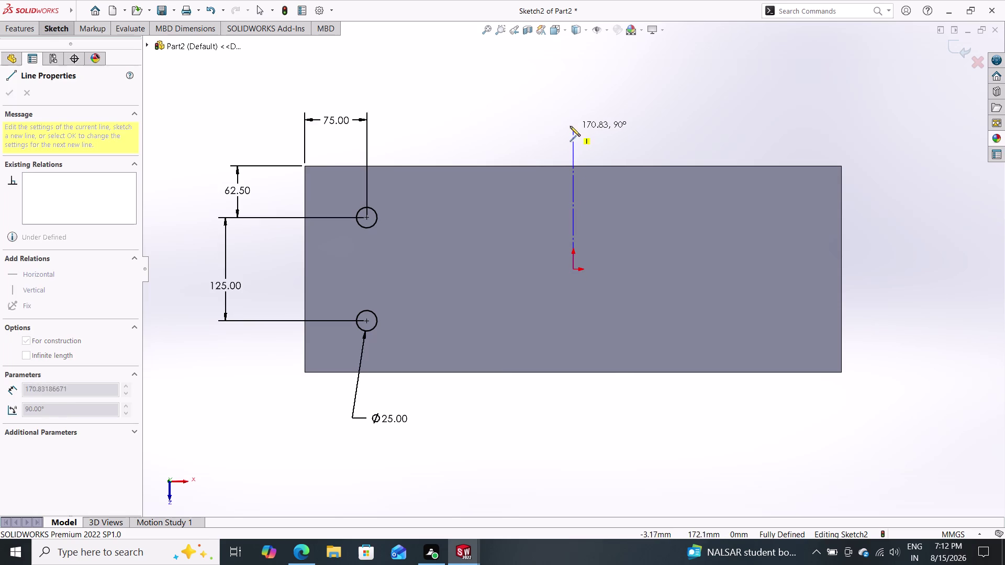
click(571, 124)
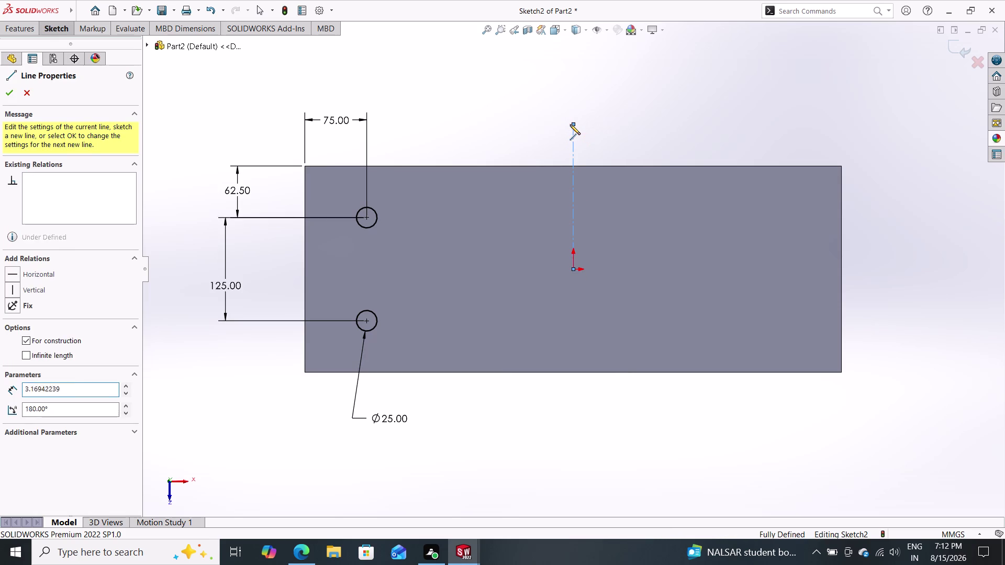
key(Escape)
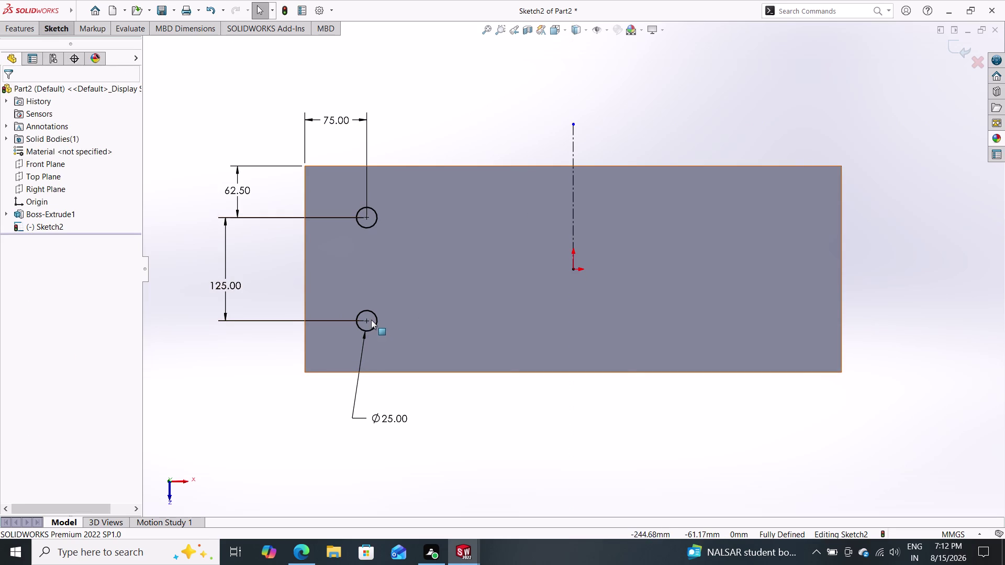
click(30, 32)
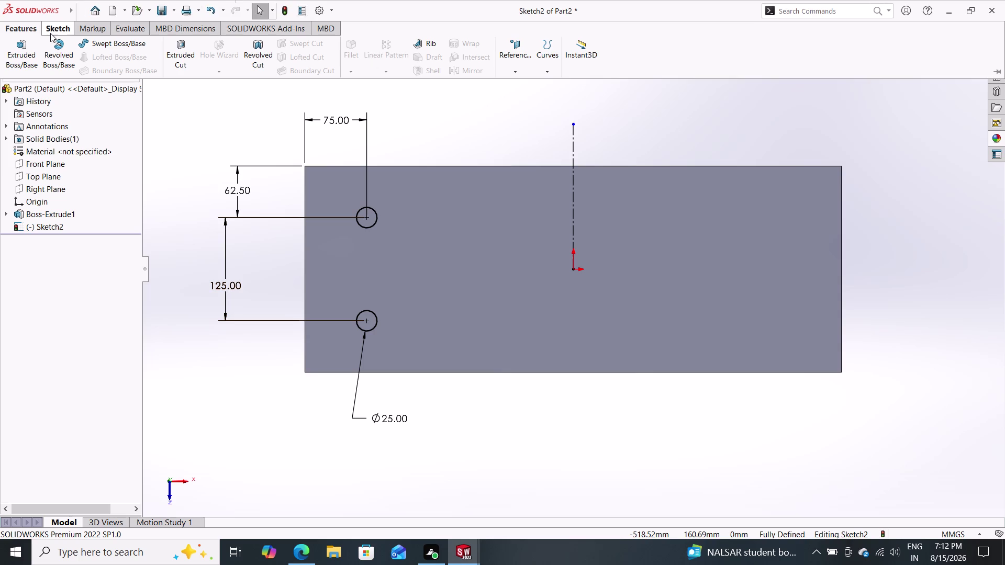
click(52, 33)
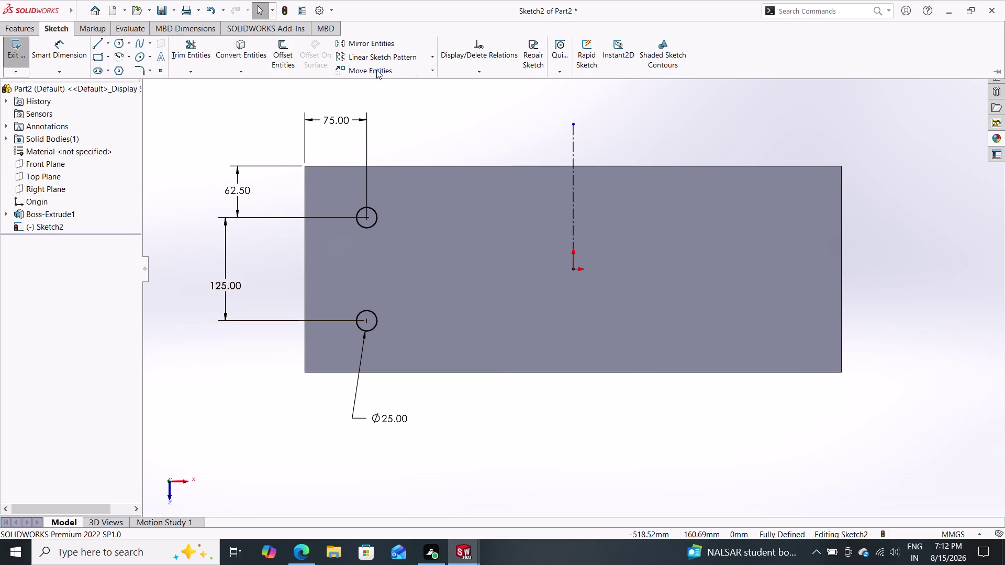
Mirror the upper and lower circles about the vertical centerline with Mirror Entities.
click(382, 44)
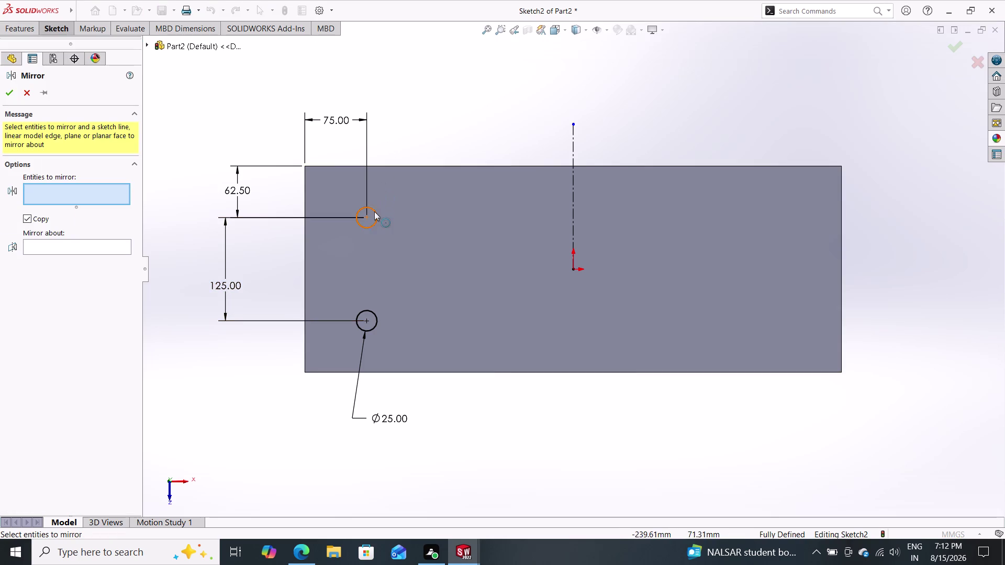
click(374, 211)
click(373, 314)
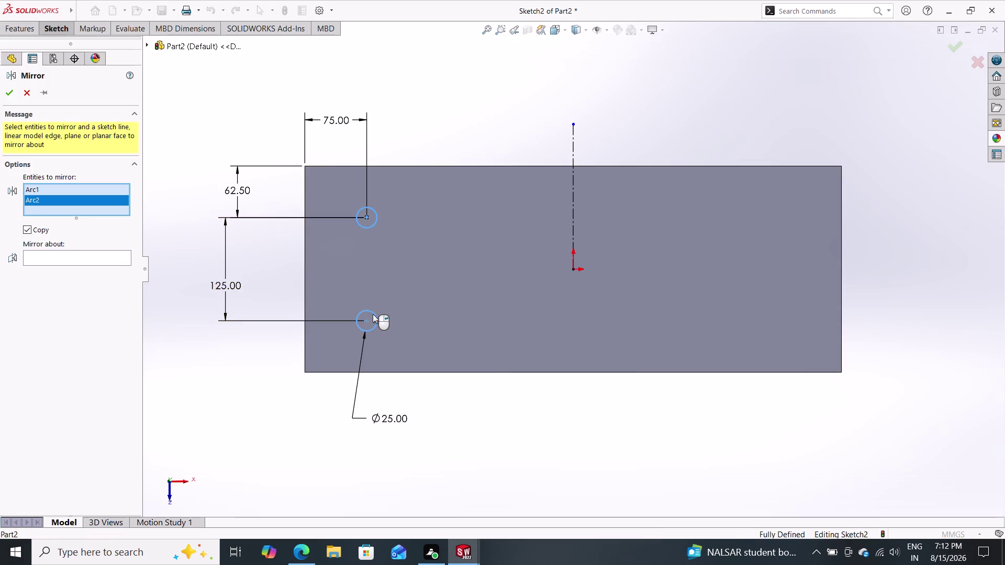
click(110, 253)
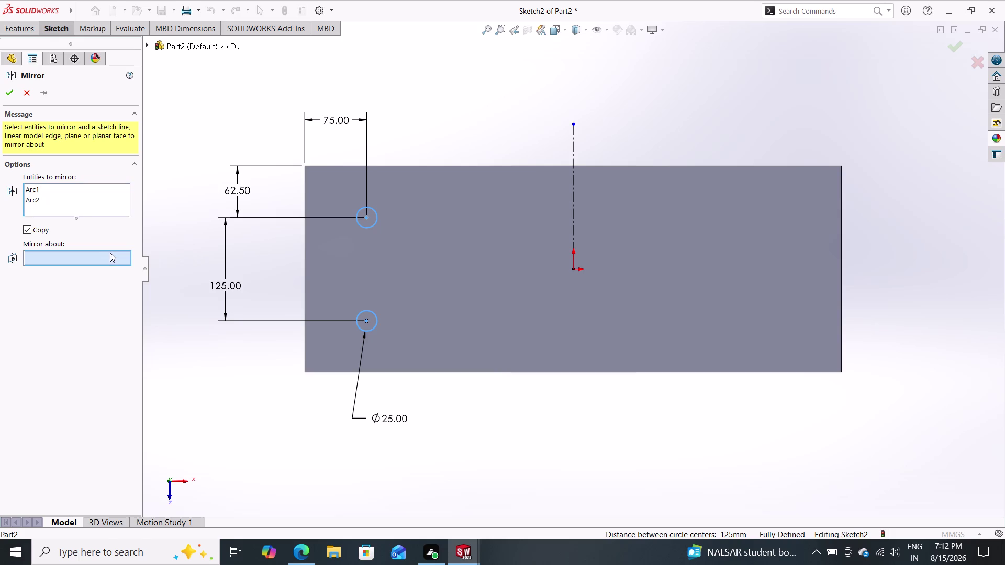
click(573, 161)
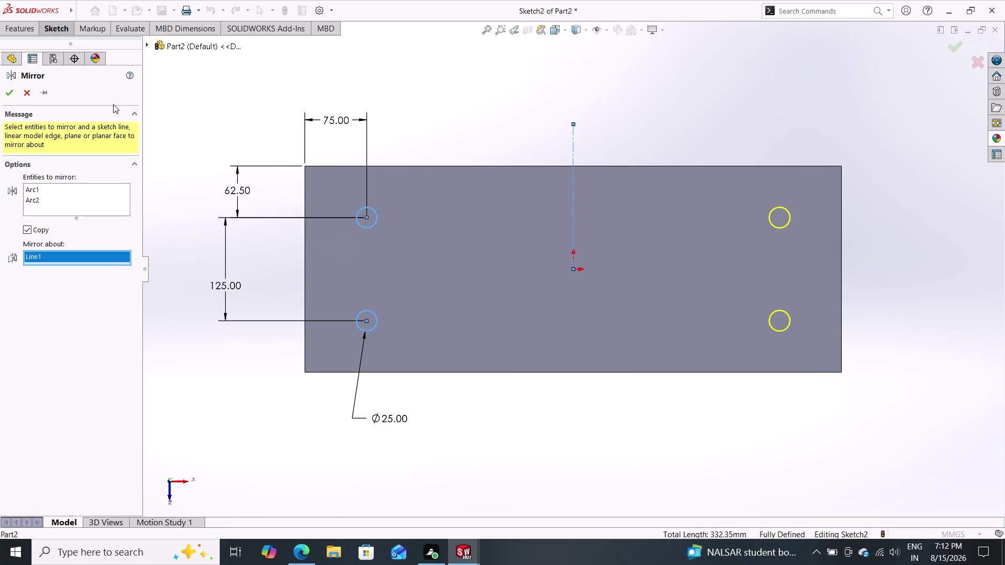
click(9, 96)
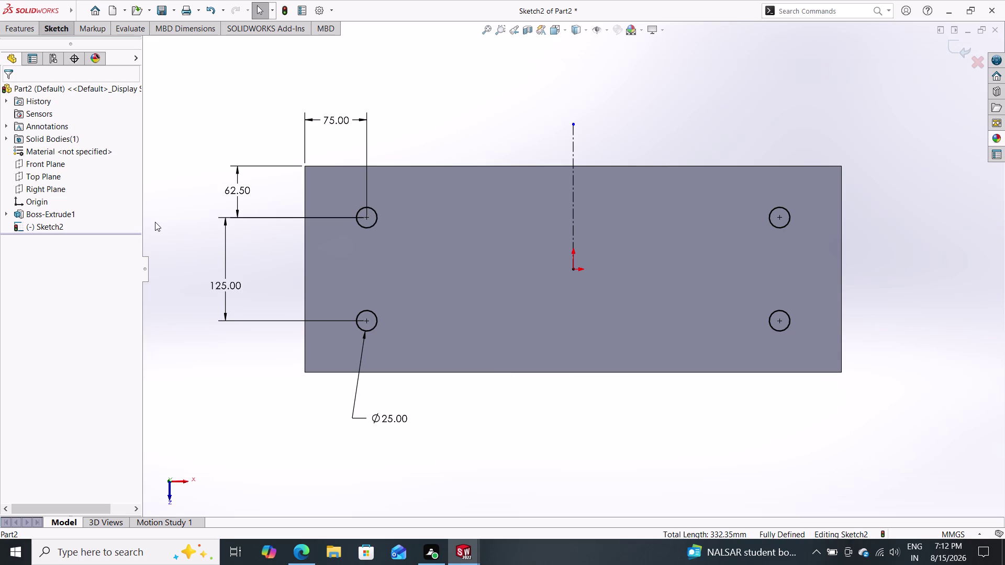
Check that the mirrored circle is fully defined, then clear the selection.
click(58, 28)
click(60, 42)
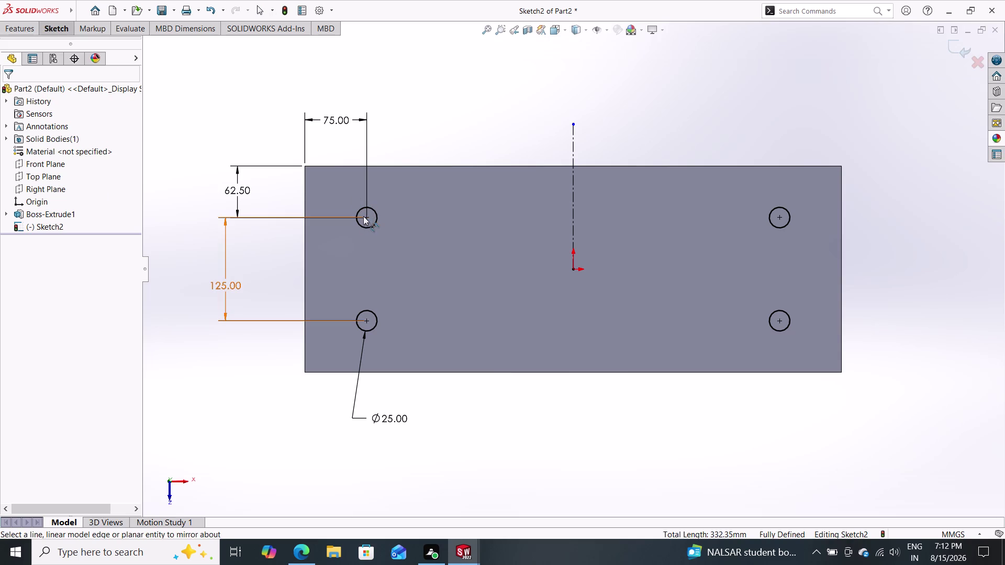
drag(364, 215, 416, 224)
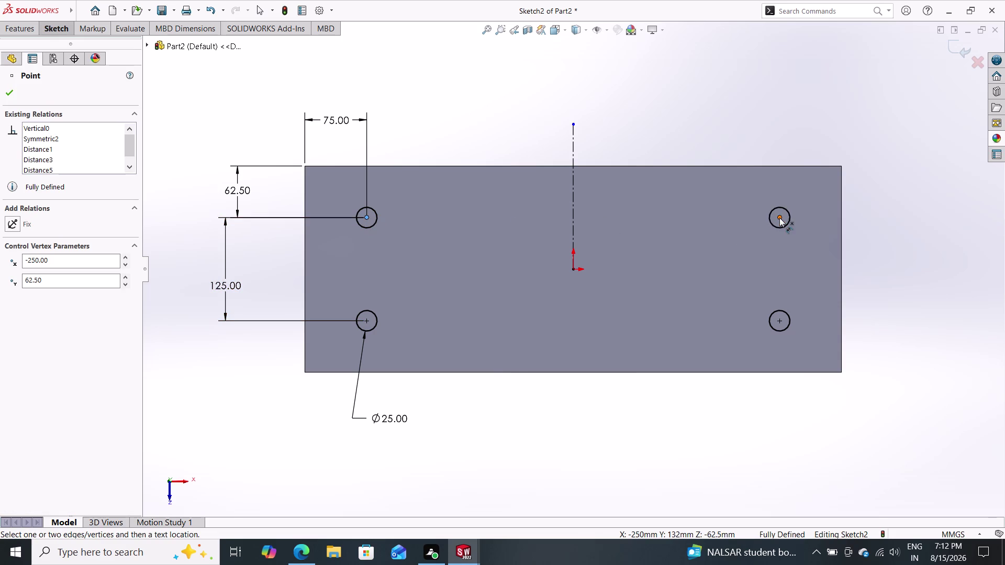
click(780, 218)
key(Escape)
key(Escape)
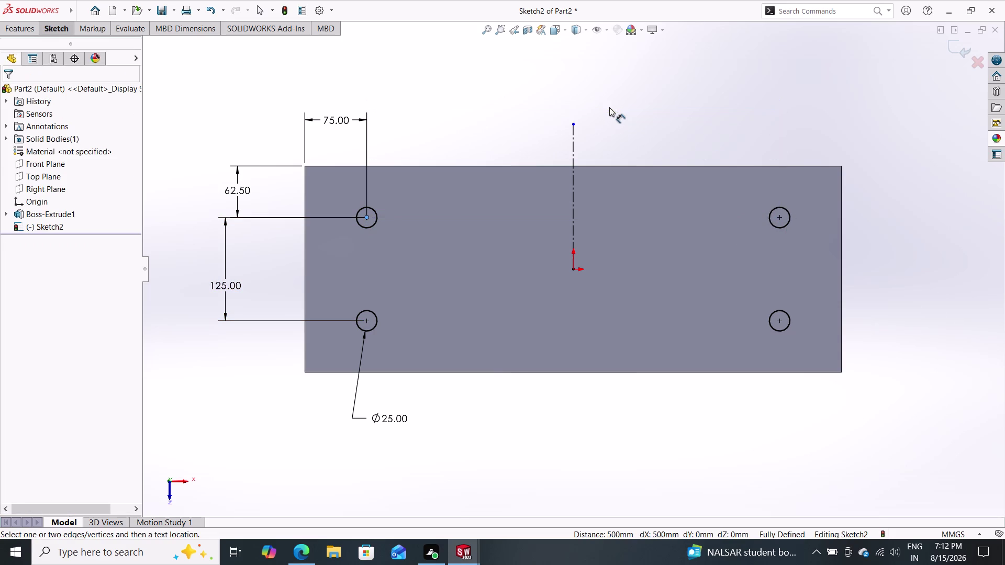
click(10, 26)
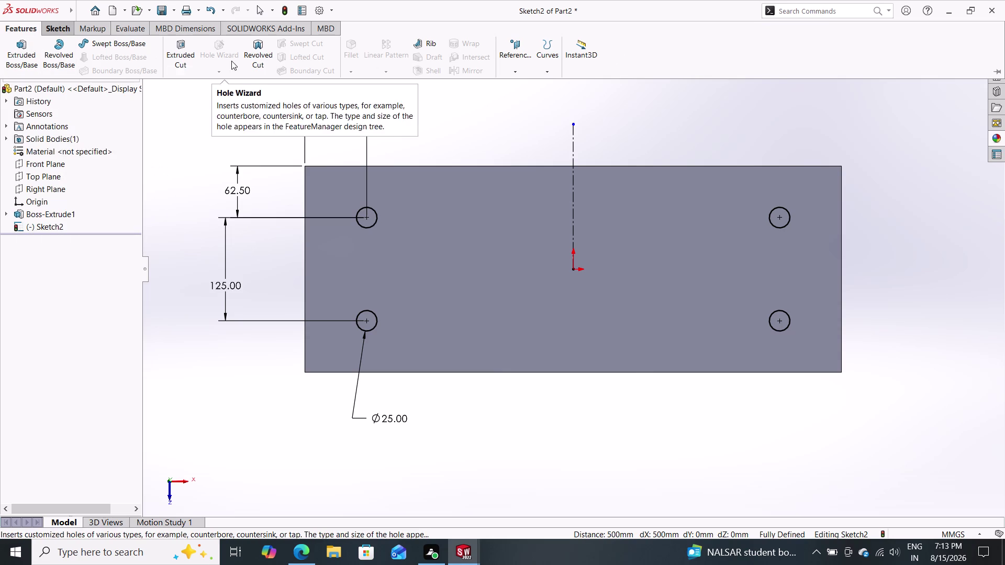
Extrude-cut the four Ø25 circles with the end condition set to Through All.
click(182, 54)
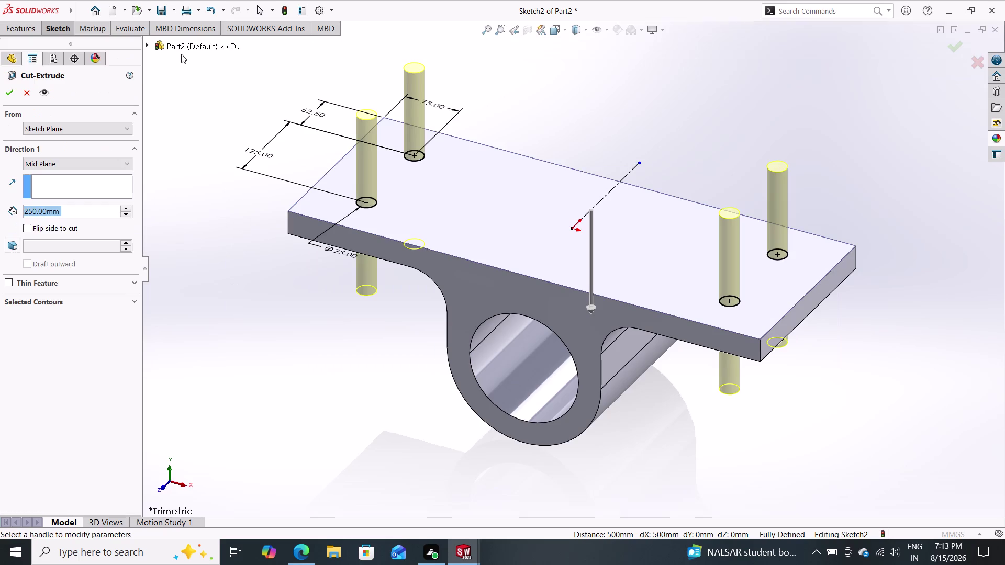
click(95, 165)
click(75, 184)
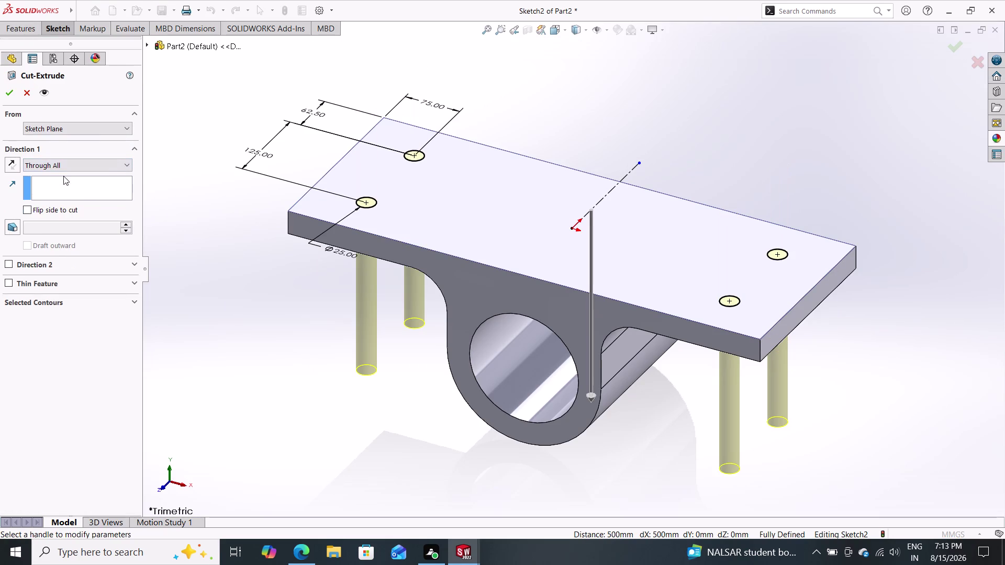
click(8, 99)
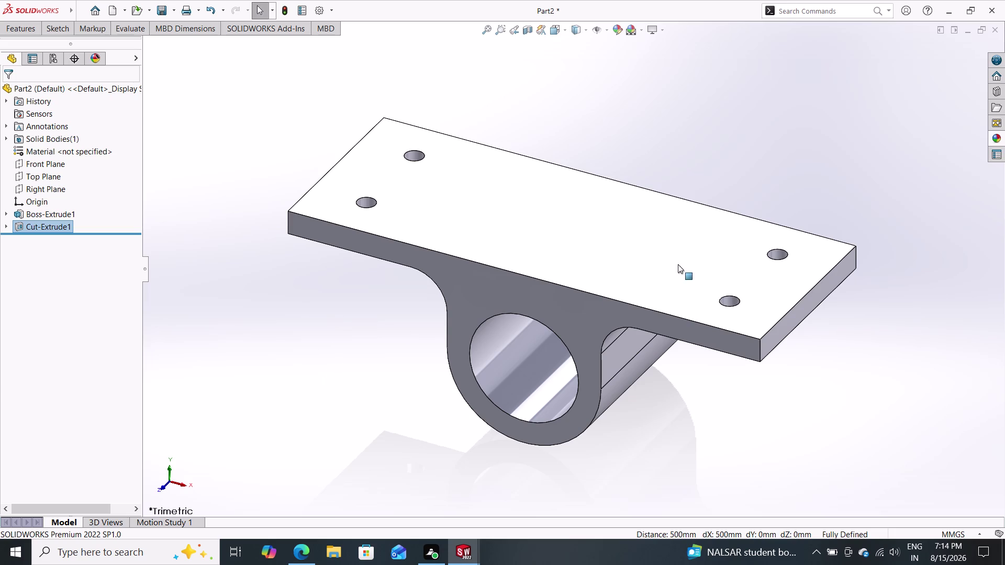
Apply the gloss blue appearance from the Appearances library to the entire part.
scroll(up, 3)
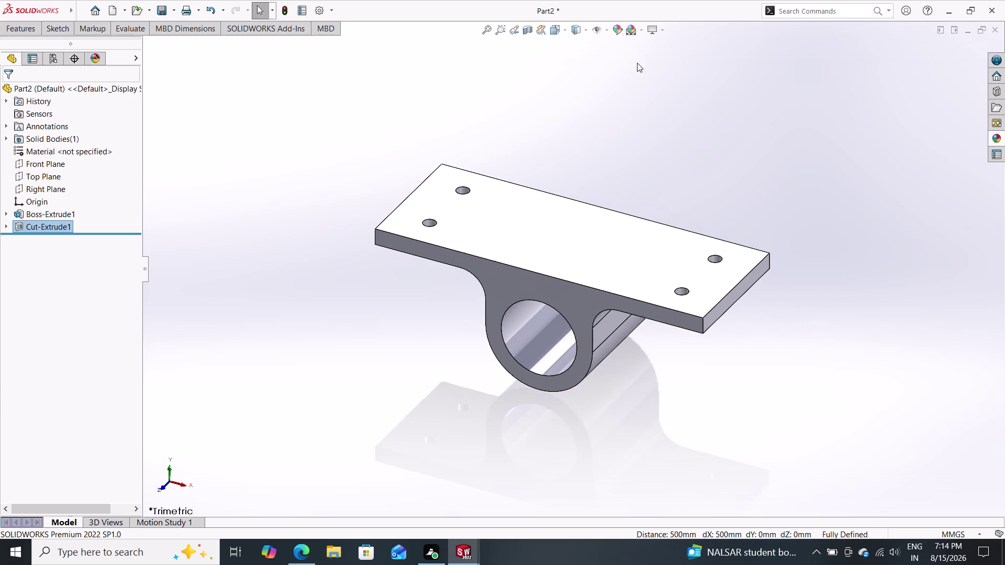
click(643, 27)
click(643, 56)
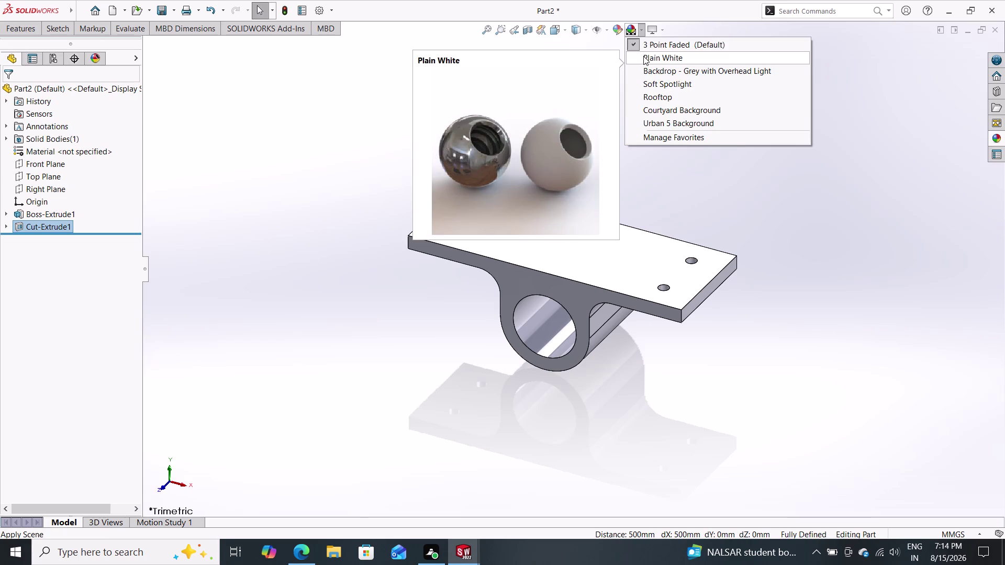
click(992, 137)
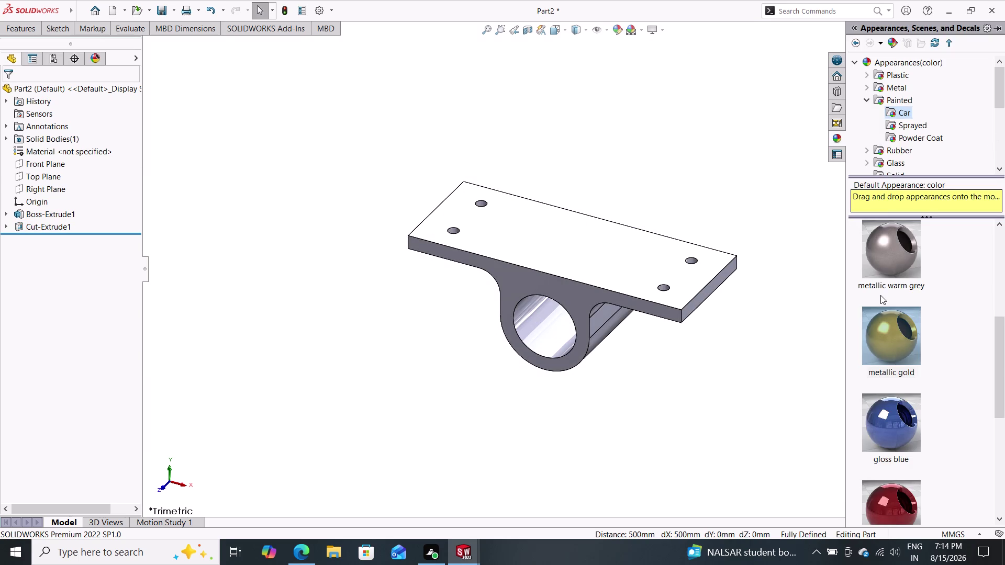
drag(887, 431, 778, 397)
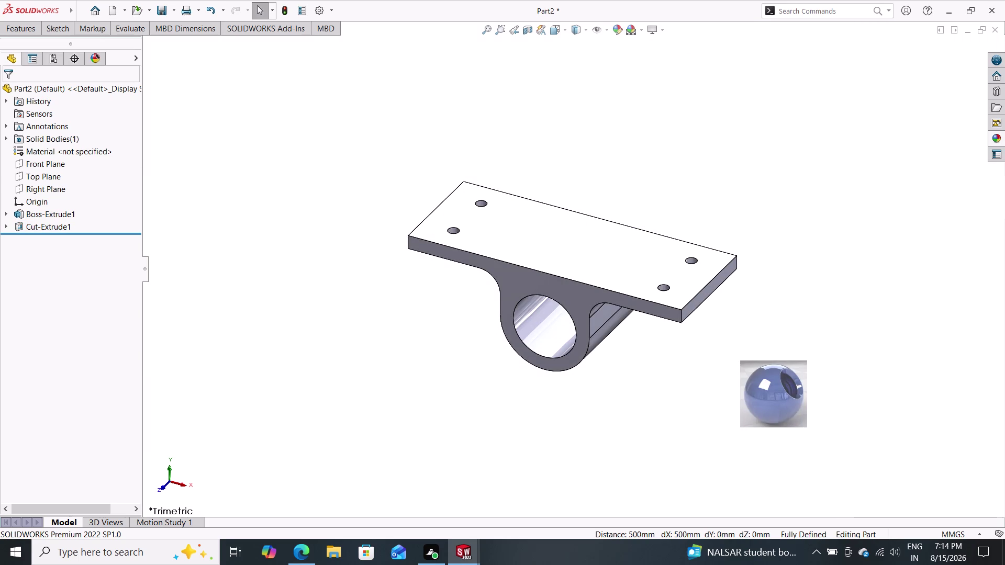
drag(778, 397, 640, 299)
click(653, 301)
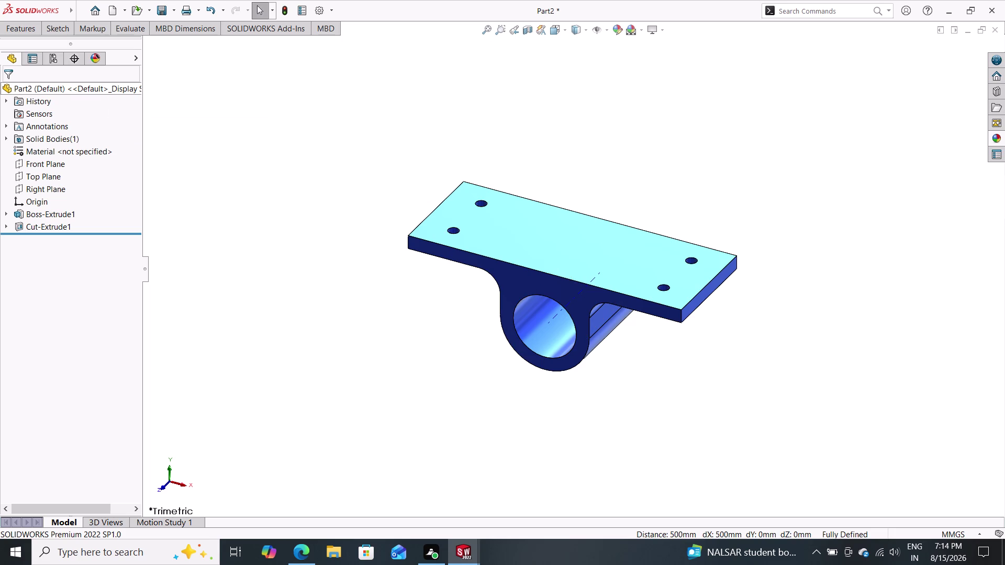
click(172, 12)
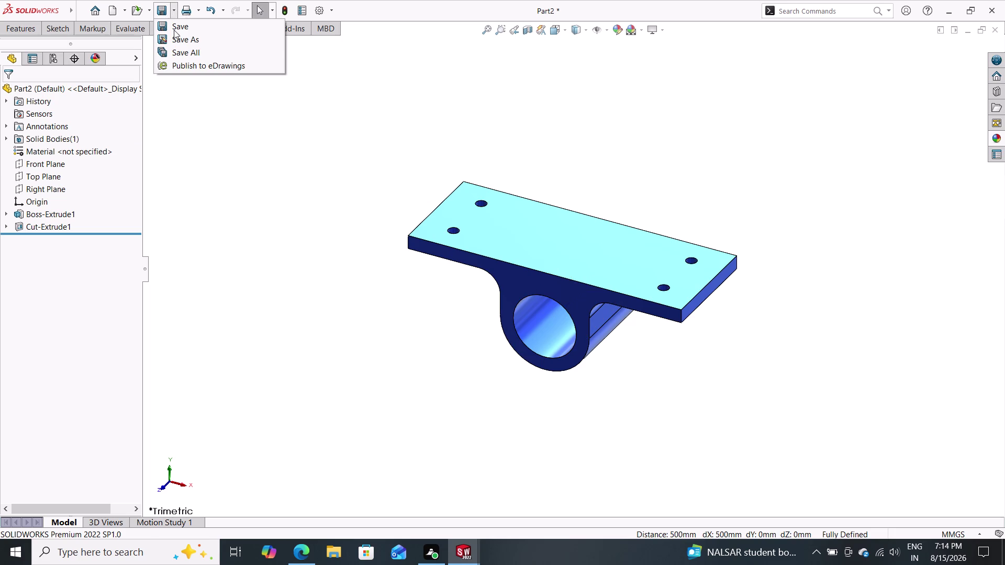
Save the bracket part under the name 'pivot' using Save As.
click(175, 39)
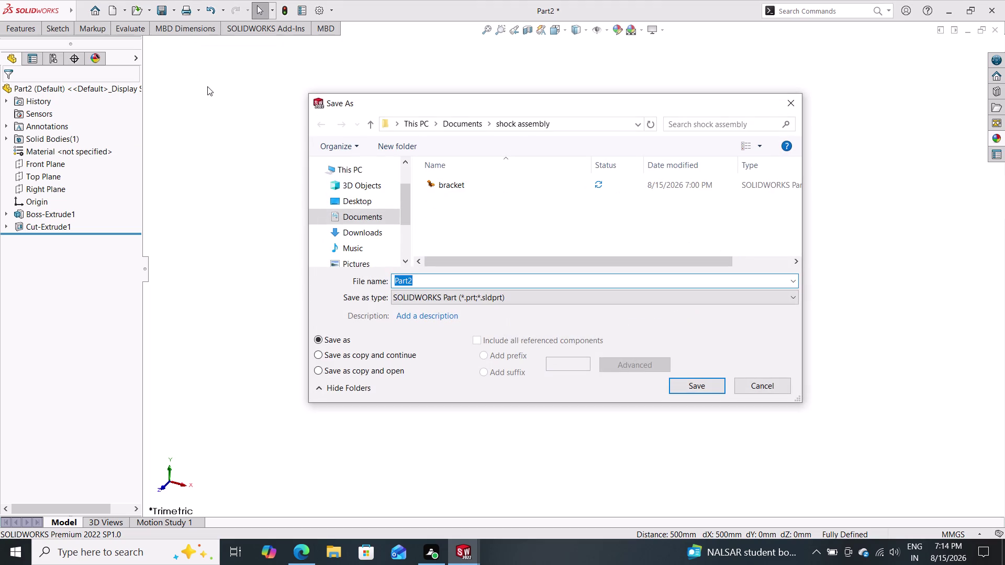
text(piv)
text(ot)
key(Return)
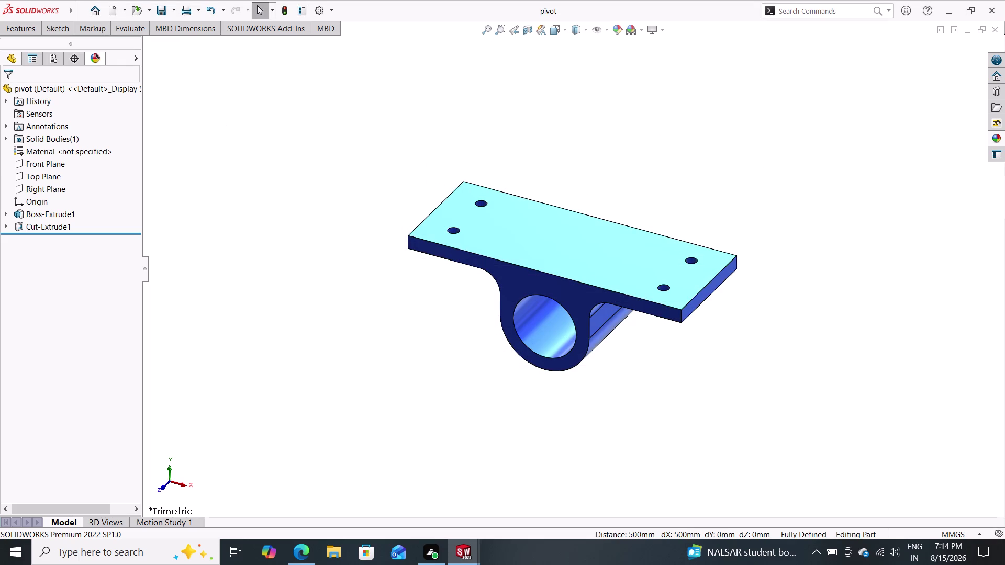
Start creating a new SOLIDWORKS document.
click(57, 32)
click(19, 30)
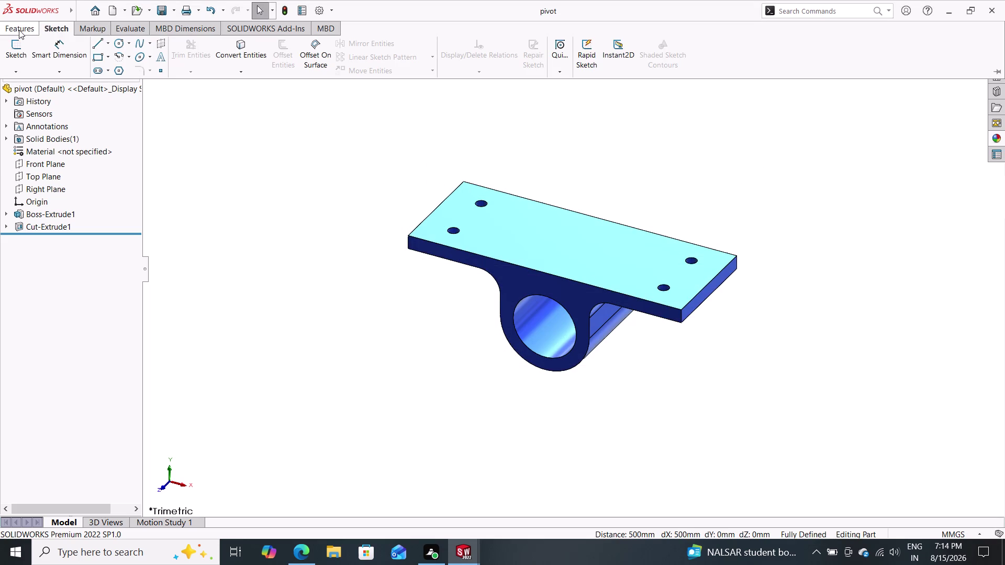
click(61, 29)
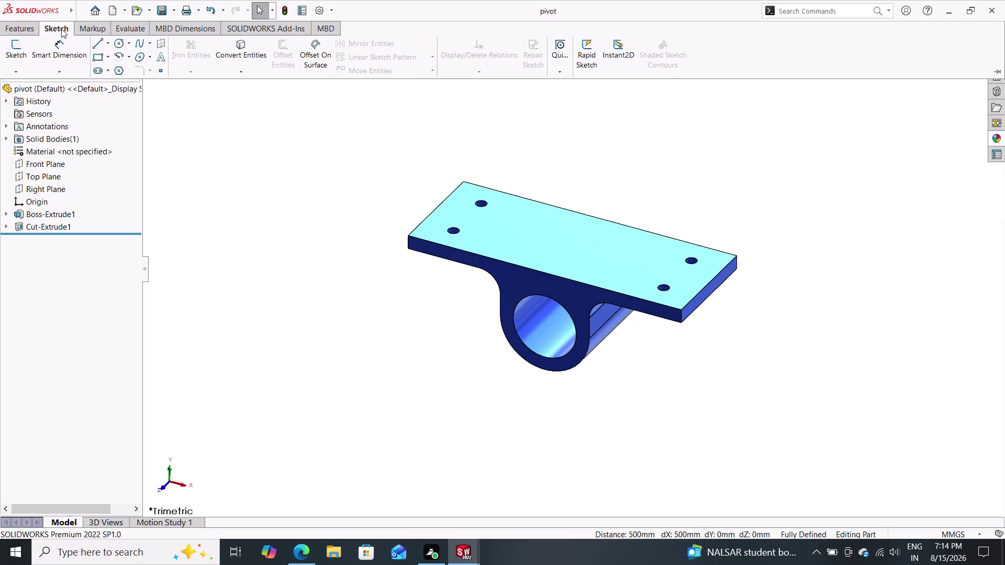
click(111, 13)
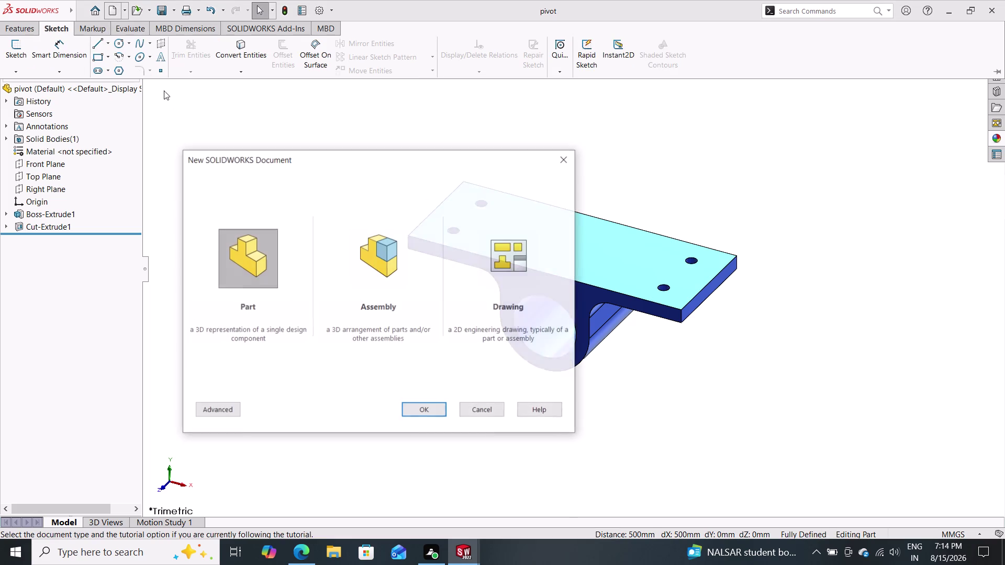